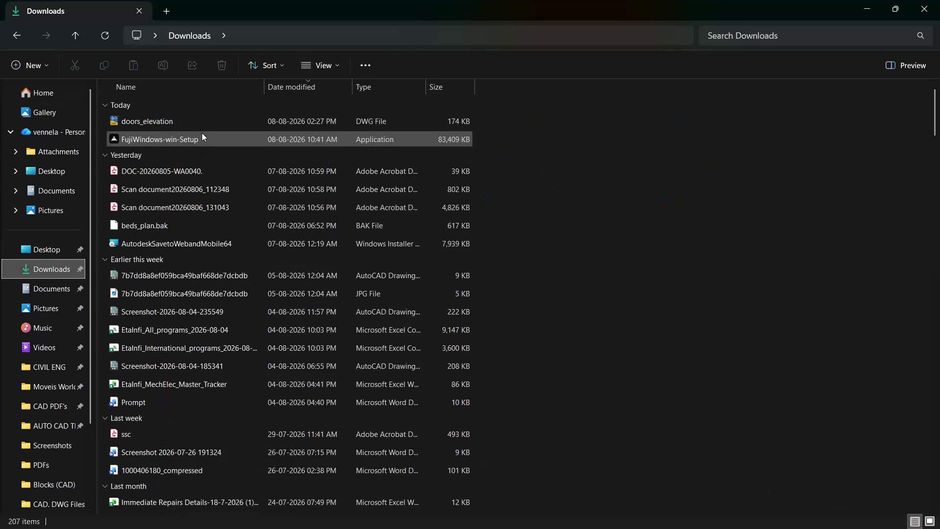
Move doors_elevation from Downloads into Blocks (CAD) and open it in AutoCAD.
click(199, 126)
right_click(200, 125)
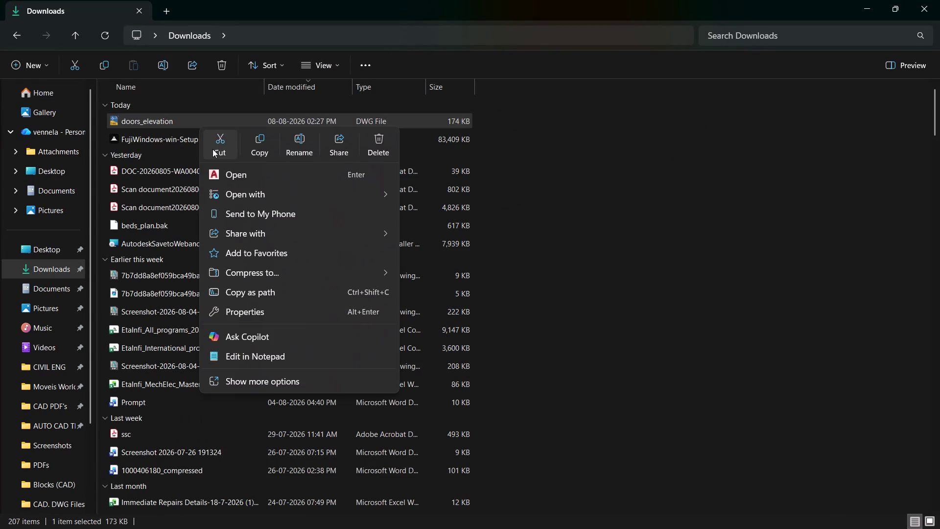
click(214, 148)
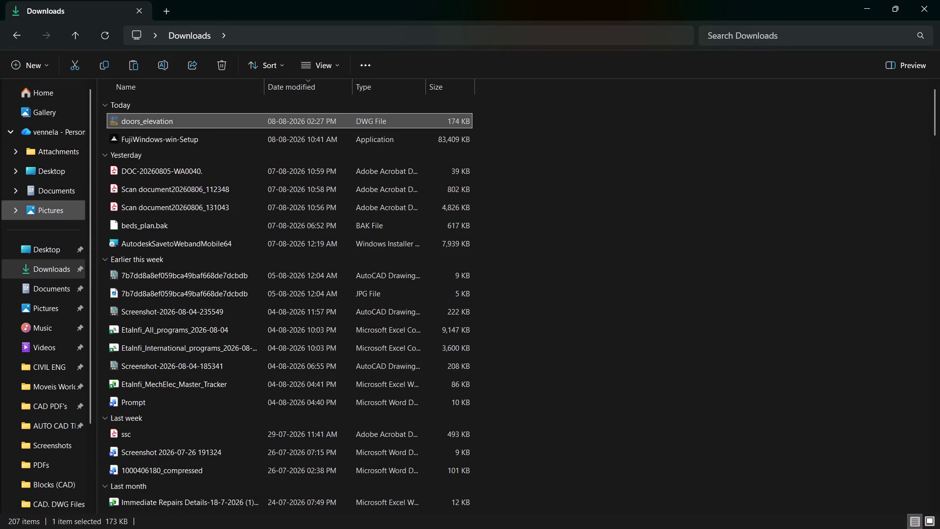
click(50, 487)
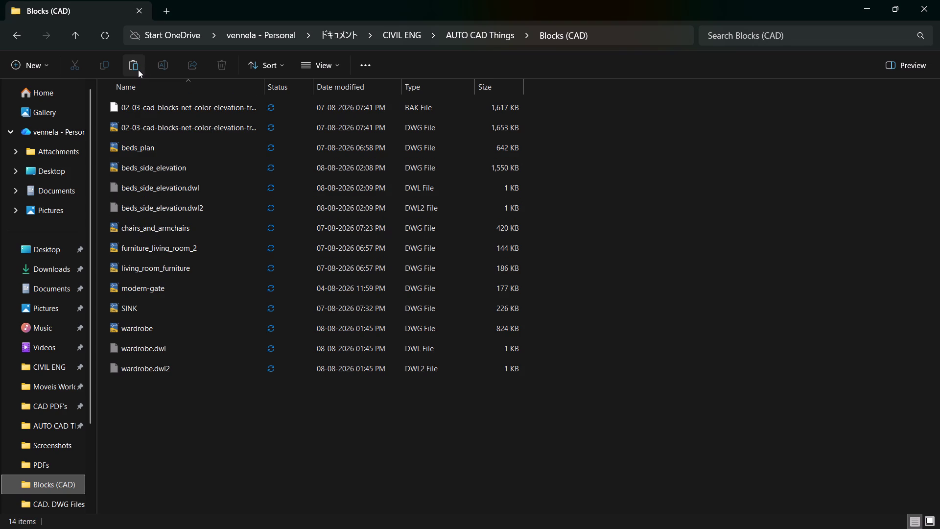
click(138, 69)
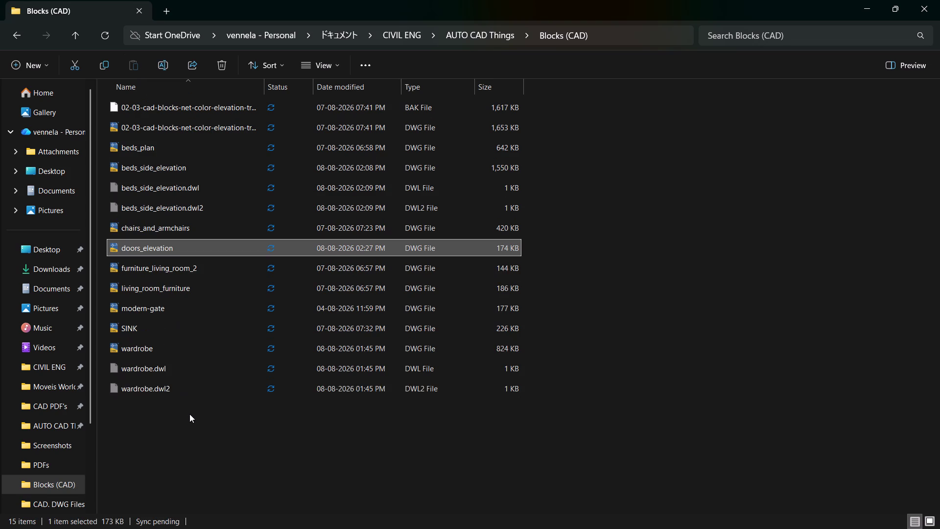
double_click(187, 248)
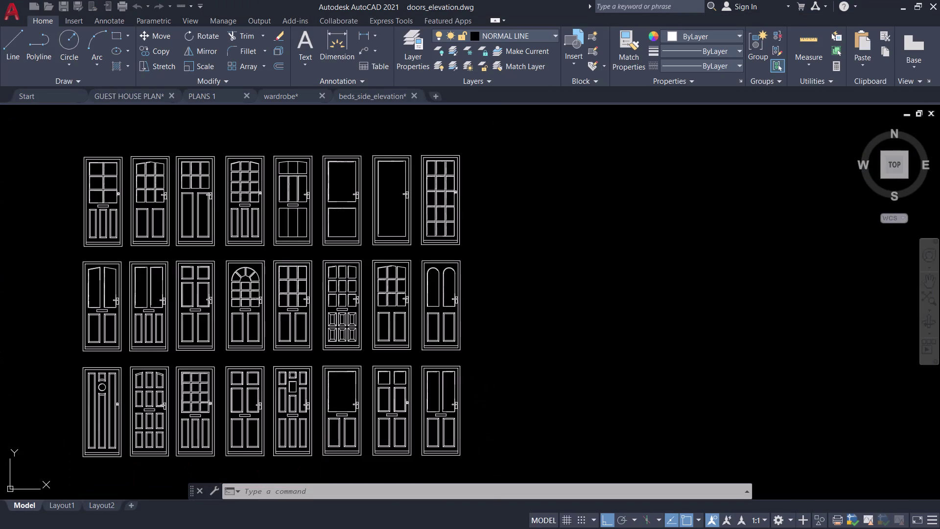
Pan and zoom around the door collection to find the plain single-panel door.
middle_drag(467, 219, 599, 165)
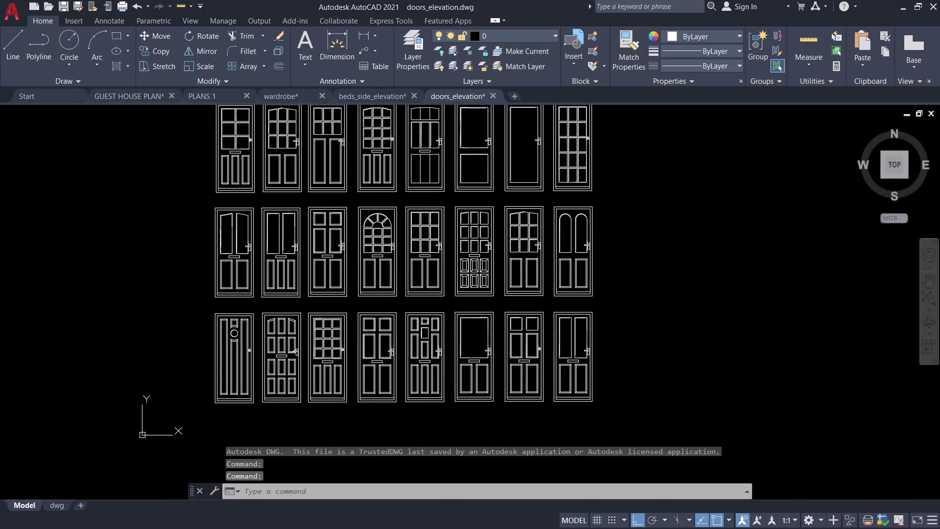
scroll(up, 3)
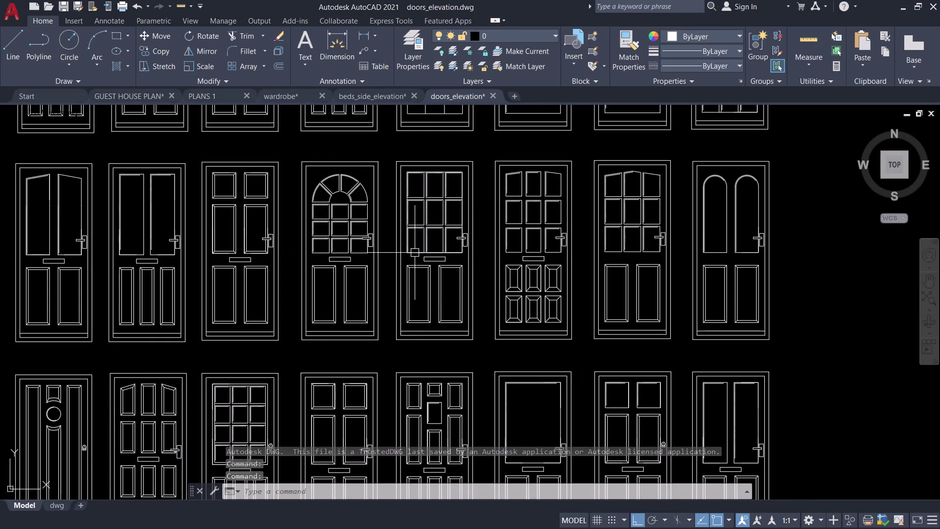
scroll(down, 3)
middle_drag(609, 234, 615, 351)
middle_drag(616, 352, 588, 339)
middle_drag(586, 334, 585, 323)
middle_drag(585, 307, 593, 291)
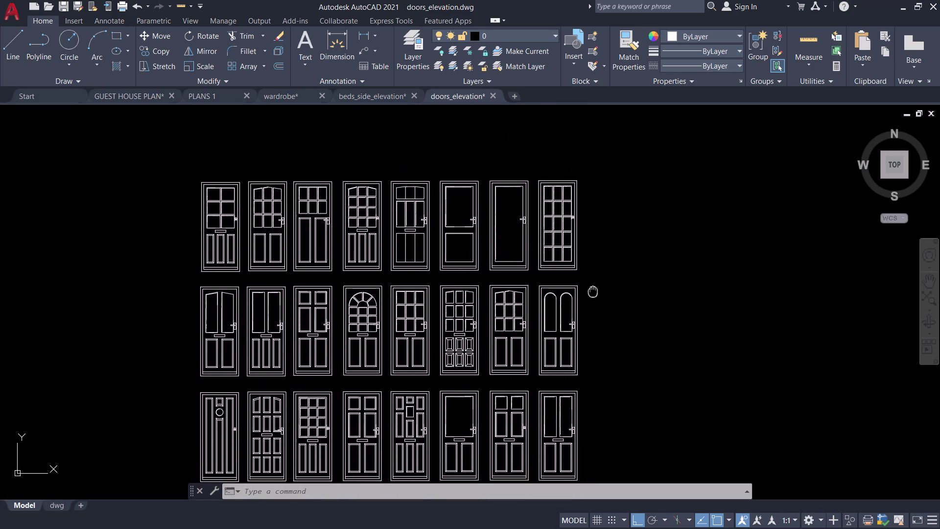
middle_drag(593, 291, 548, 356)
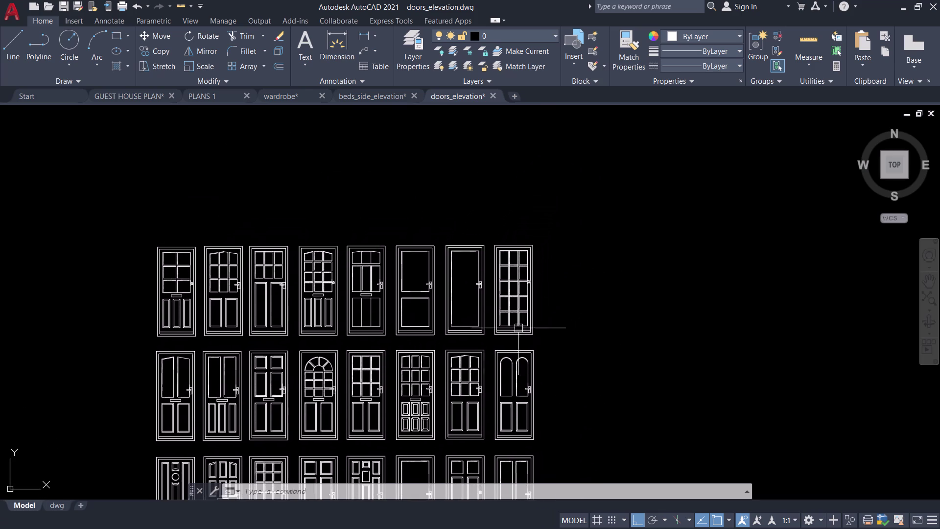
scroll(up, 3)
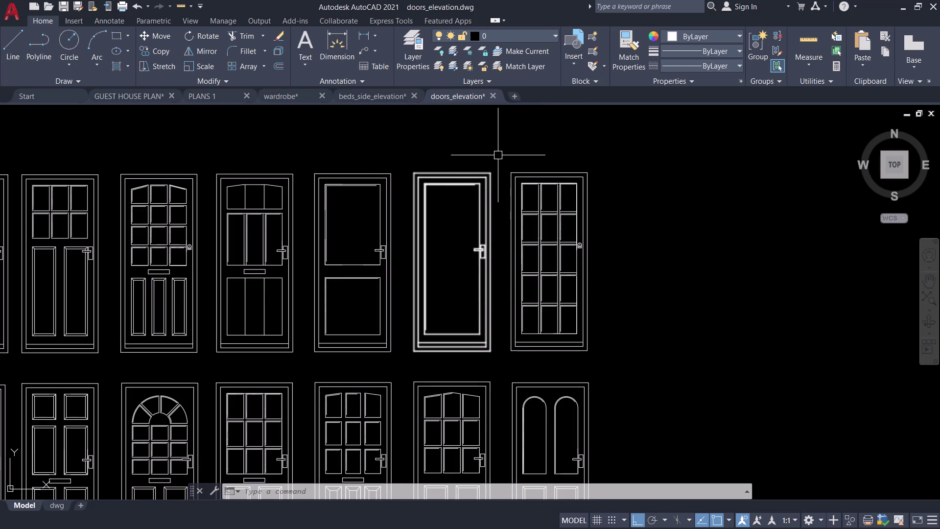
Window-select and copy the plain glazed door, then switch to PLANS 1.
click(497, 153)
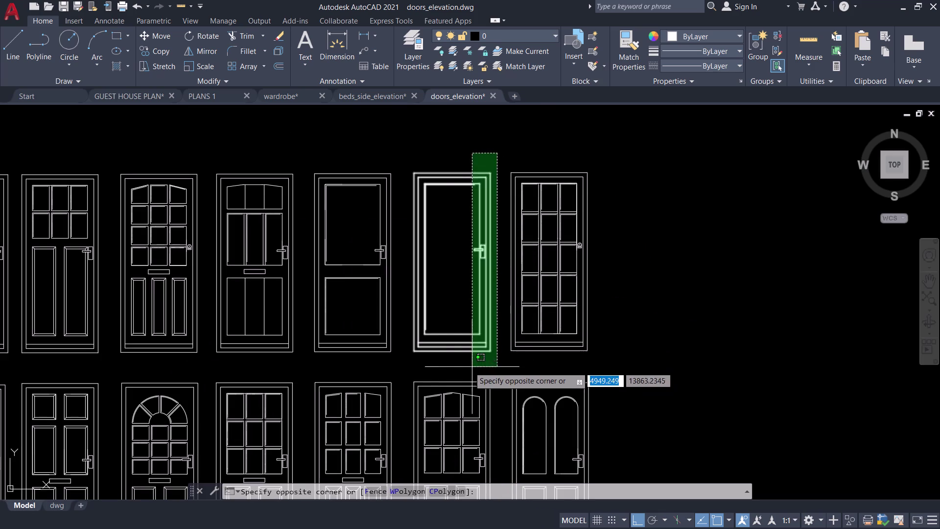
click(412, 356)
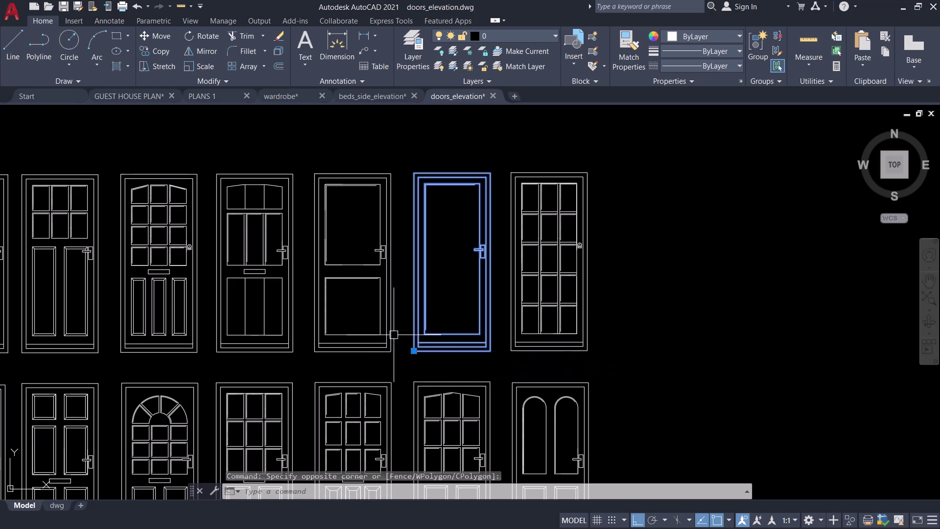
key(ctrl+c)
click(198, 98)
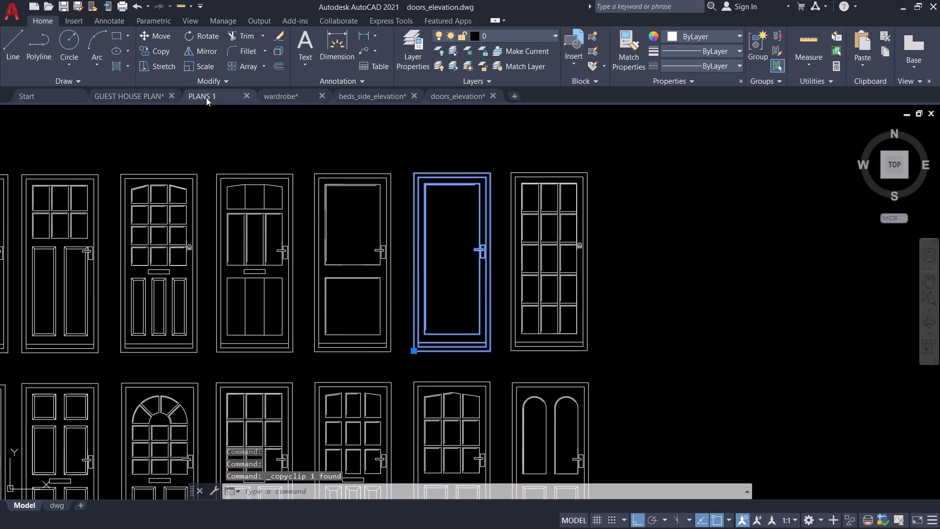
scroll(down, 3)
Paste the copied door right of the elevation and group it.
middle_drag(565, 285, 311, 285)
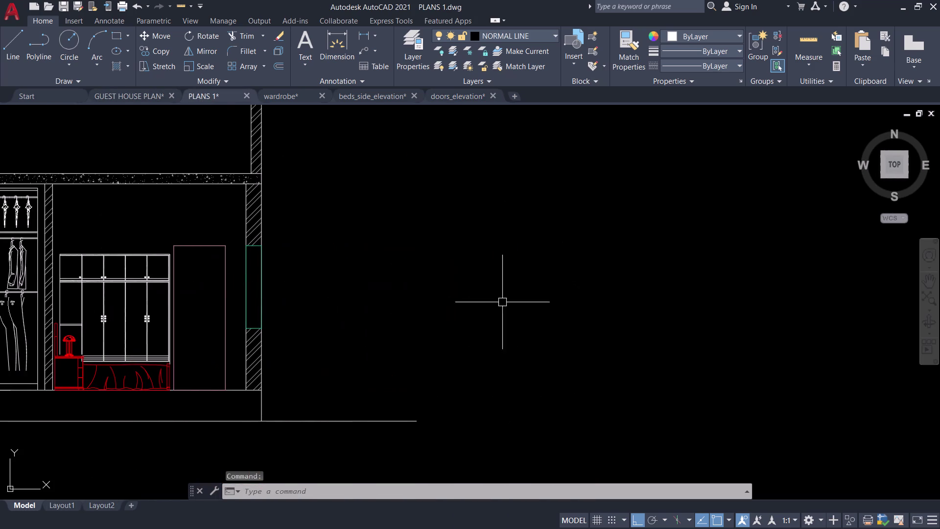
key(ctrl+v)
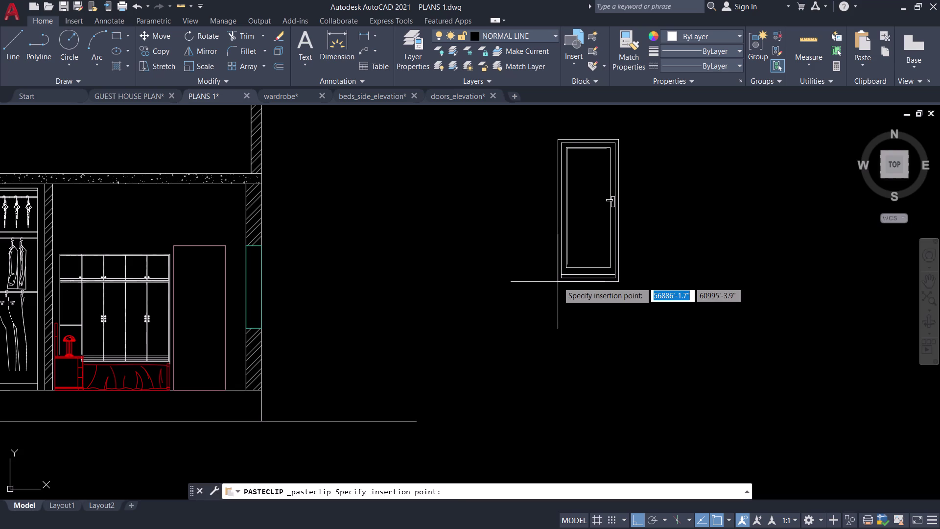
click(538, 313)
click(620, 353)
click(480, 134)
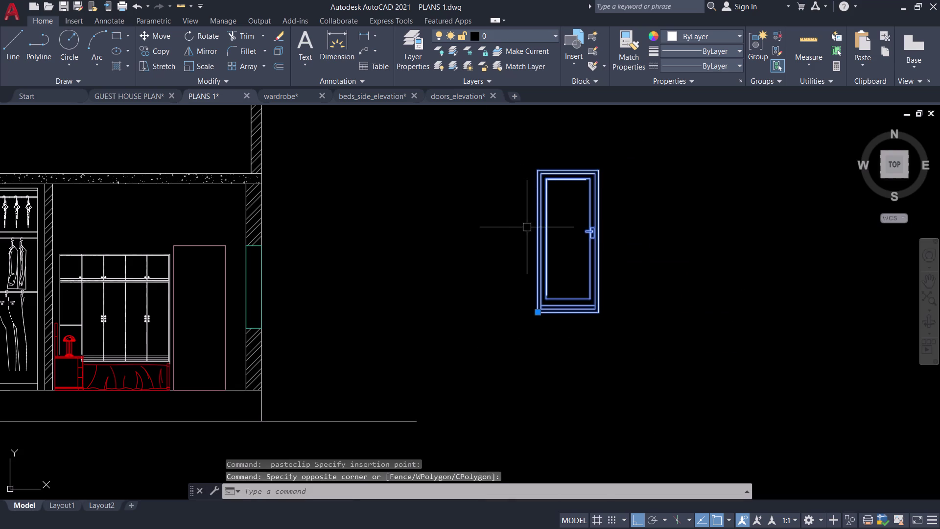
key(g)
key(space)
Scale the door from its bottom-right corner, using its width as the reference length.
click(597, 316)
text(SC)
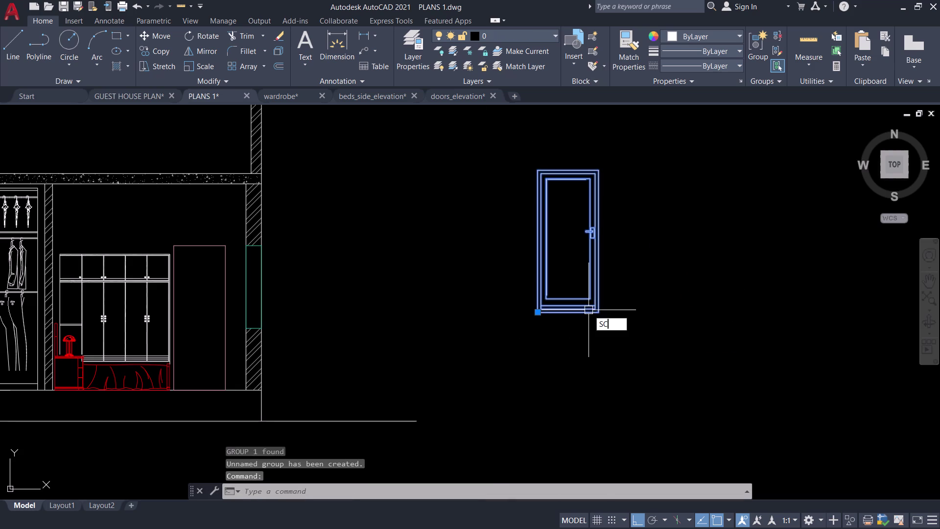
key(space)
scroll(up, 3)
click(610, 313)
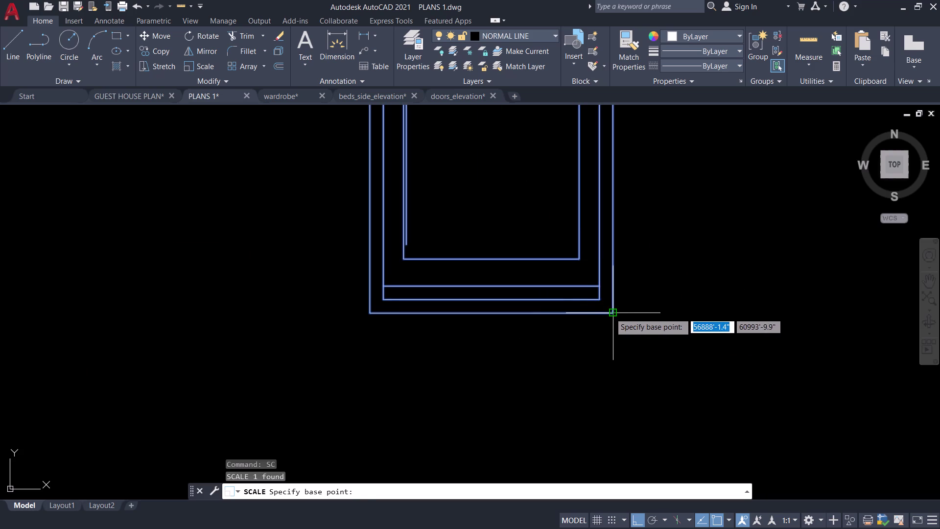
key(r)
key(space)
click(612, 311)
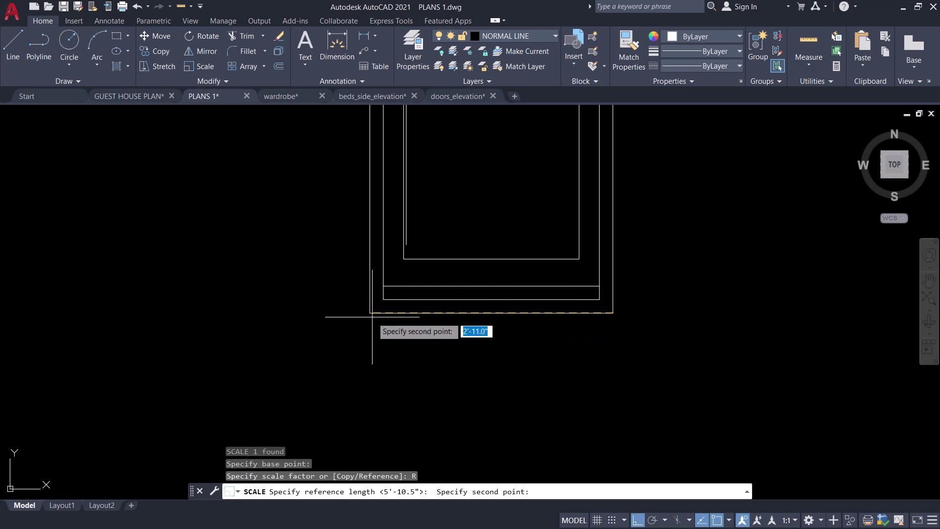
click(371, 316)
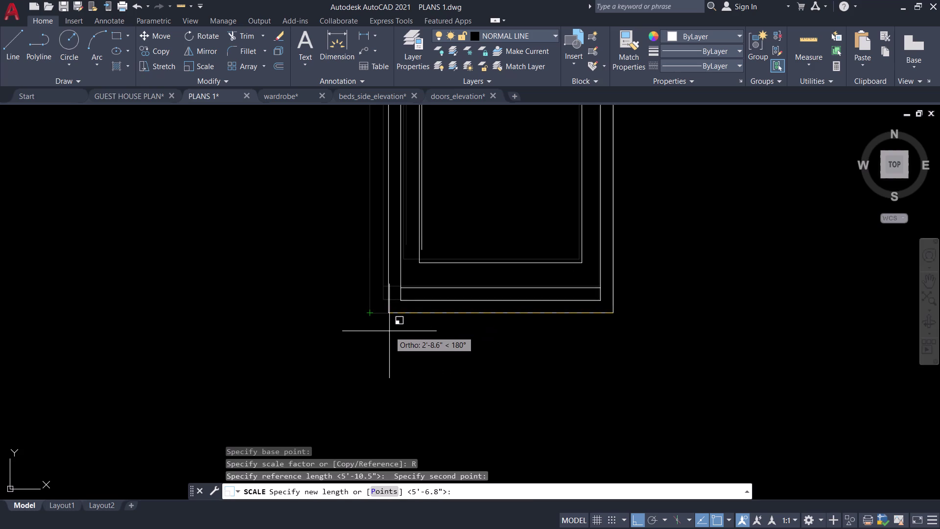
Set the new length by picking both sides of the doorway beside the wardrobe.
text(P)
key(space)
scroll(down, 3)
scroll(down, 3)
middle_drag(336, 327, 431, 320)
scroll(up, 3)
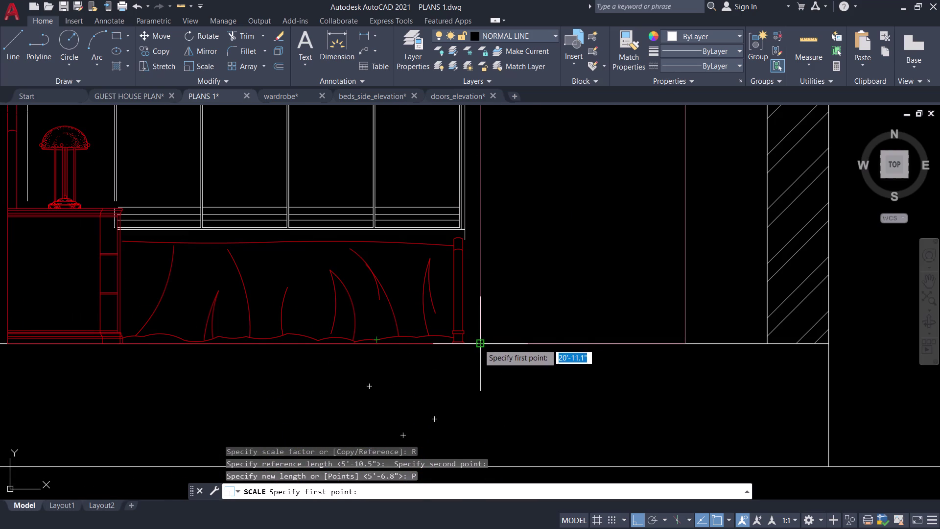
click(478, 344)
click(686, 344)
scroll(down, 3)
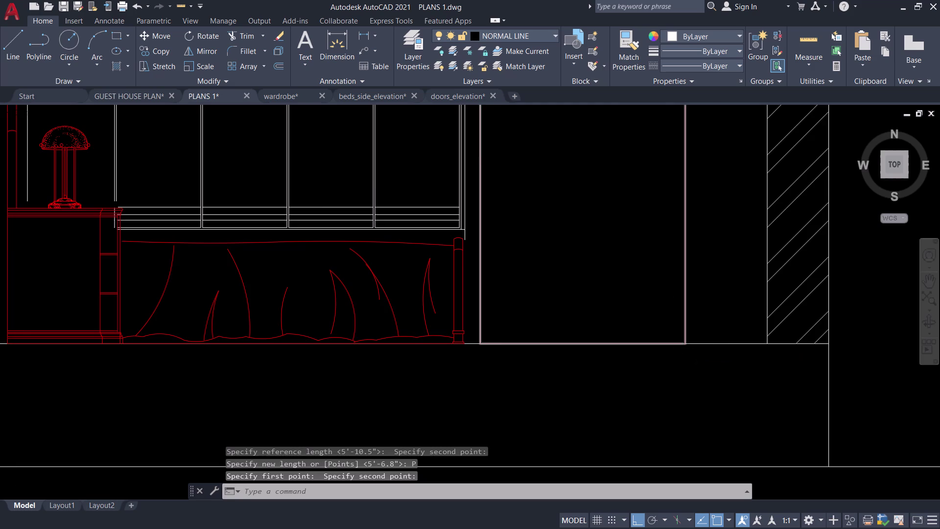
scroll(down, 3)
middle_drag(758, 311, 609, 330)
drag(764, 330, 731, 335)
drag(640, 250, 645, 244)
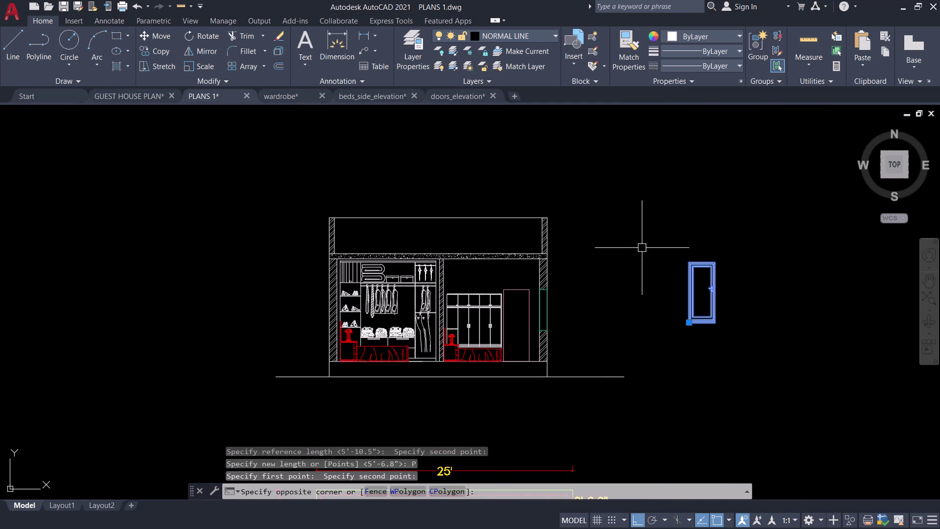
Move the door by its bottom-right corner into the doorway opening.
drag(644, 243, 646, 242)
key(m)
key(space)
scroll(up, 3)
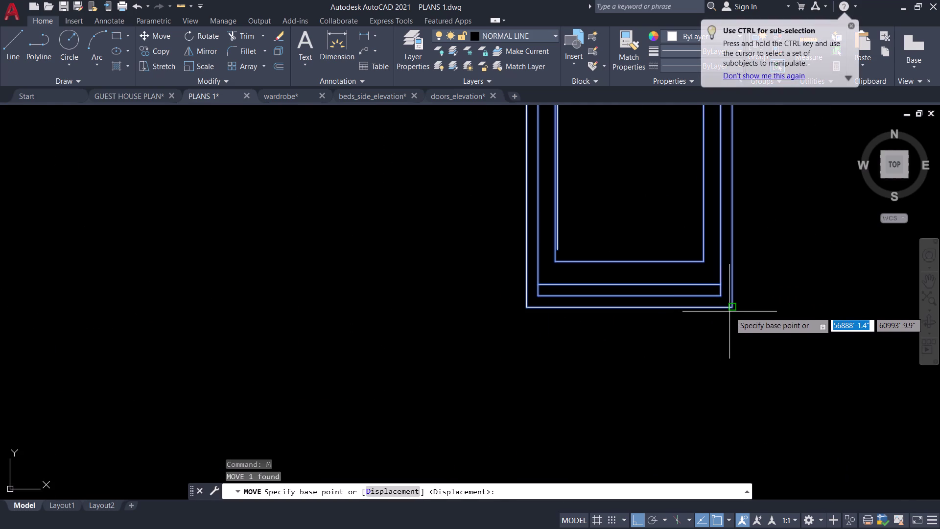
click(730, 308)
scroll(down, 3)
scroll(up, 3)
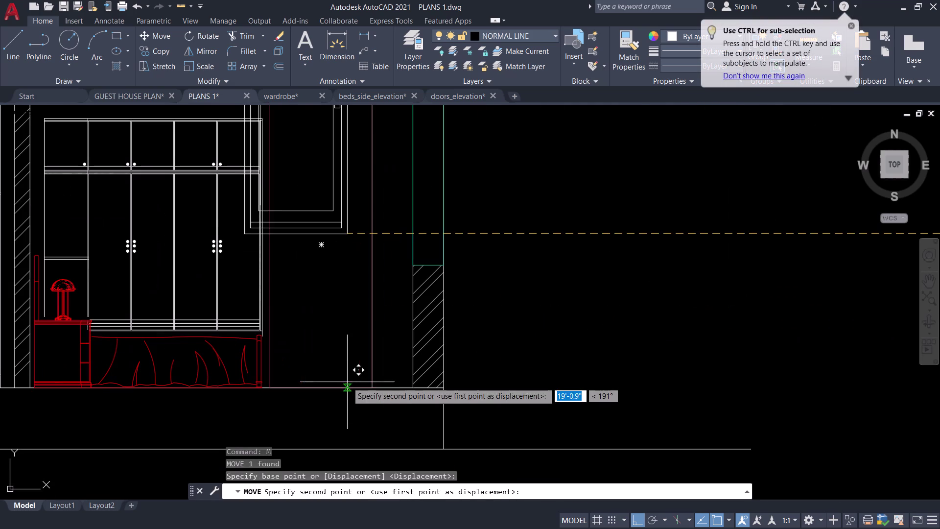
click(370, 387)
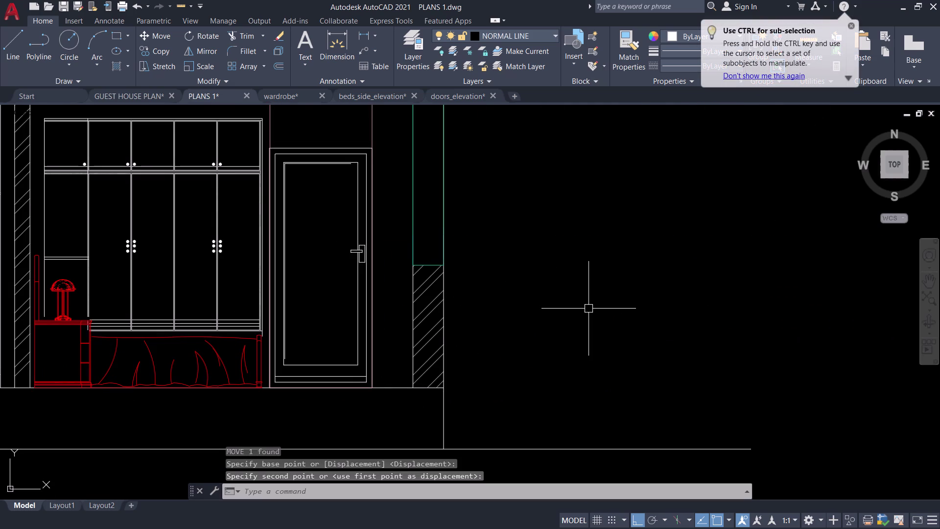
Clear the selection and recentre the view on the wardrobe and placed door.
key(Escape)
middle_drag(585, 292, 612, 368)
key(Escape)
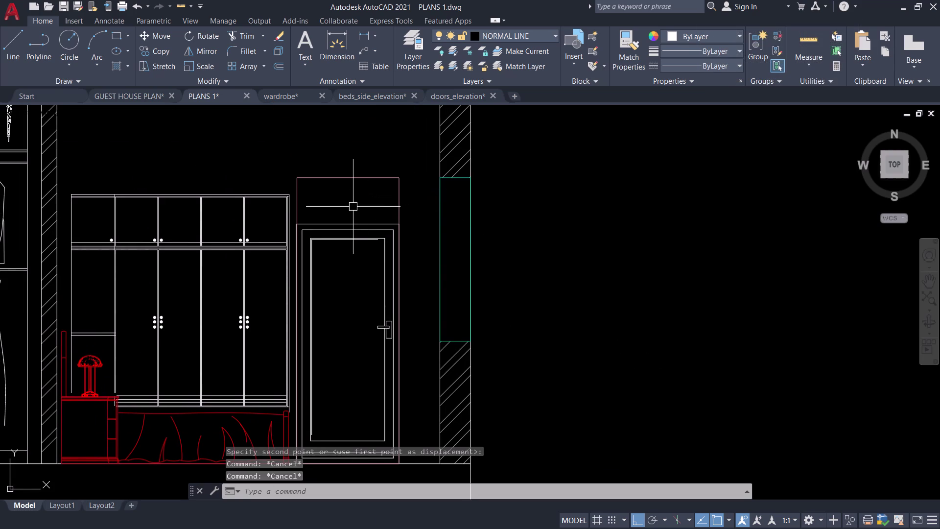
middle_drag(353, 206, 468, 204)
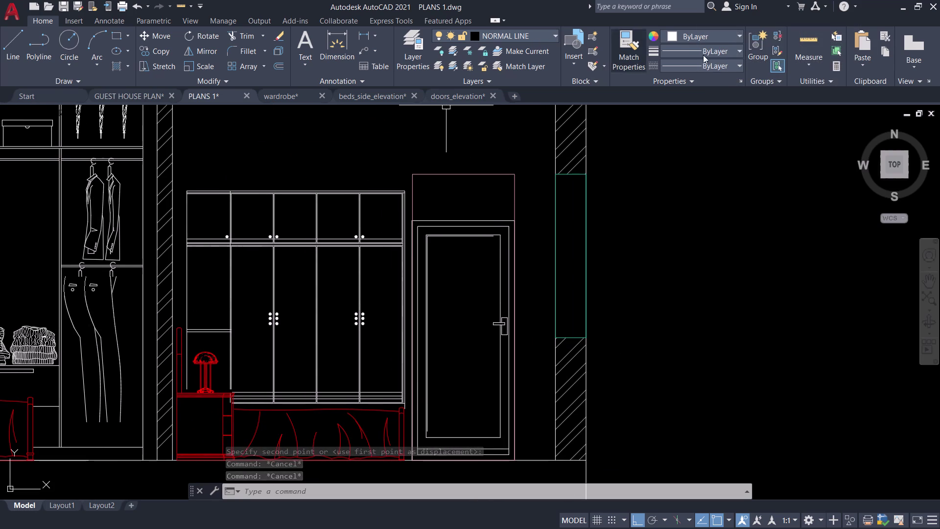
click(796, 36)
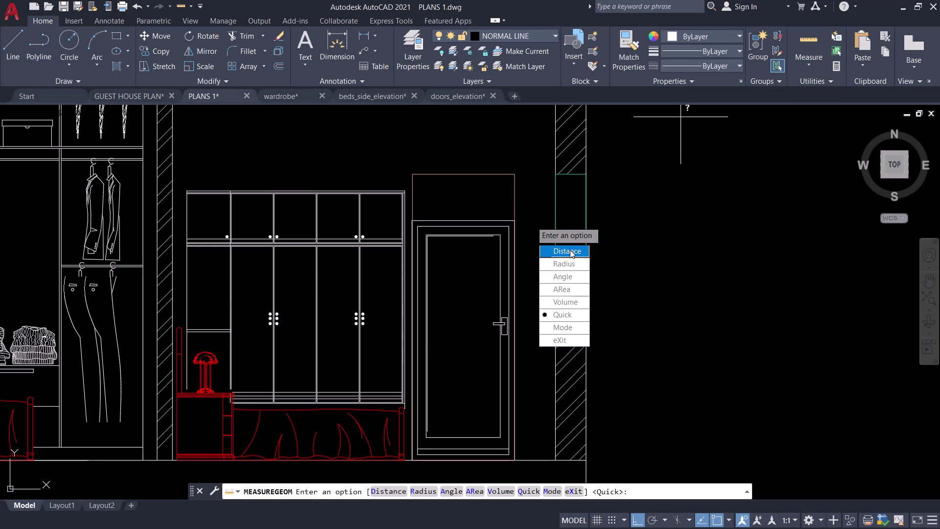
Measure the 7.8-inch distance between two points near the door.
drag(574, 313, 532, 219)
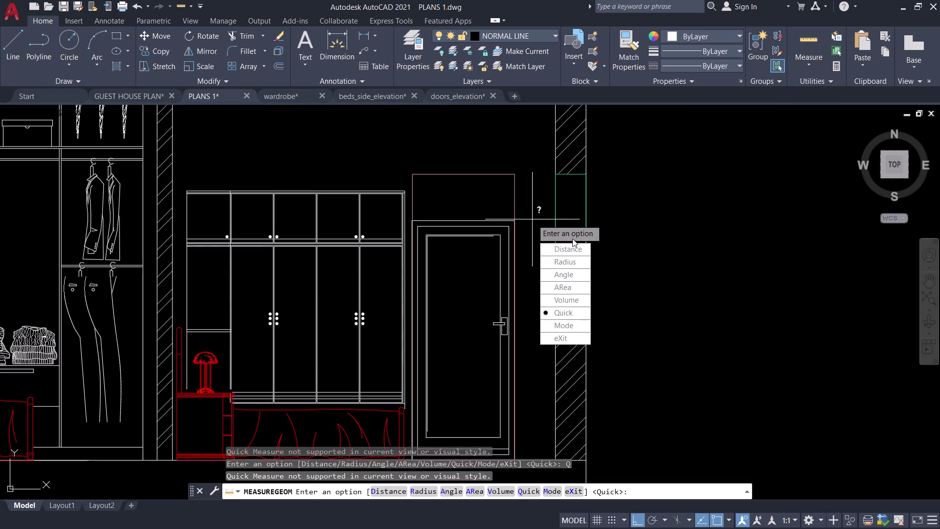
key(Escape)
click(805, 38)
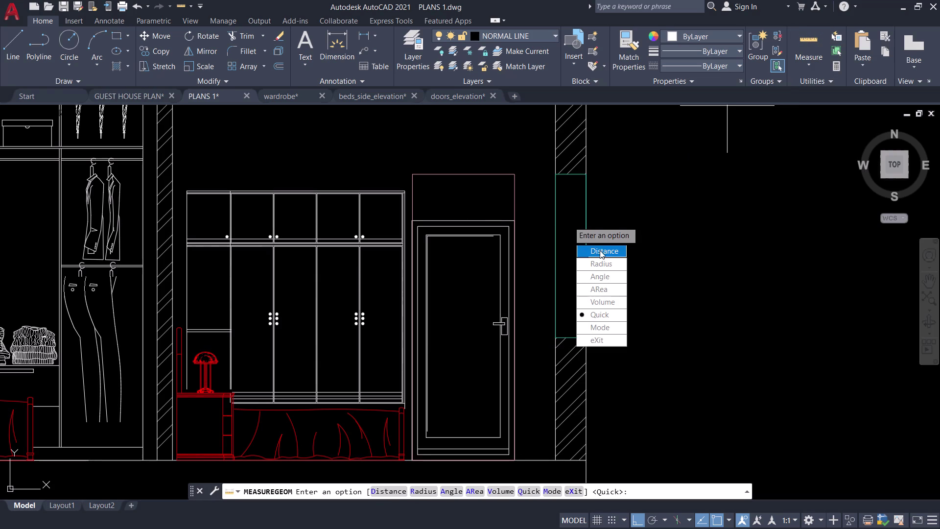
drag(596, 312, 588, 209)
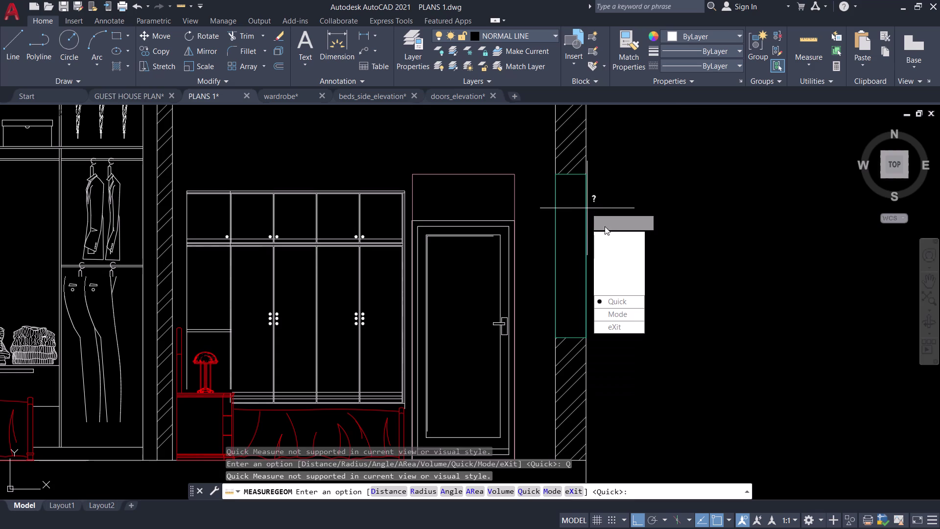
drag(619, 299, 589, 205)
click(589, 204)
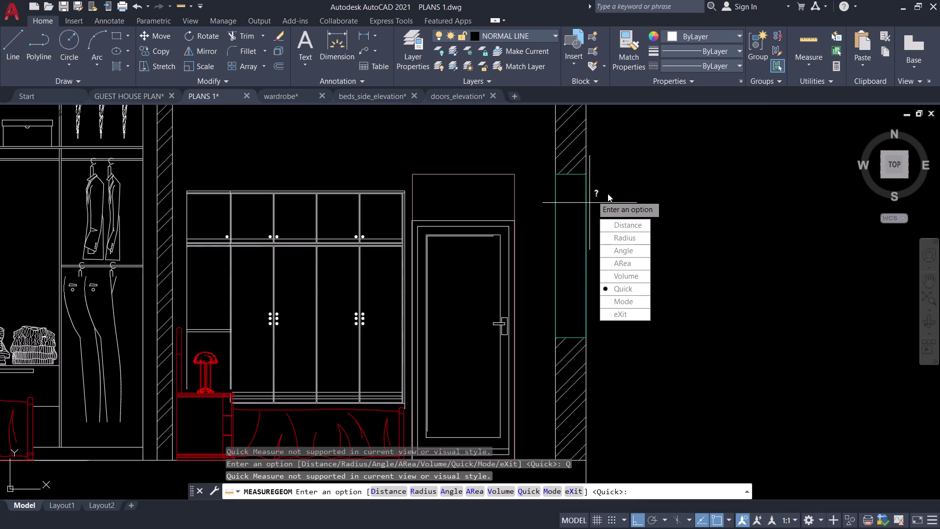
drag(618, 223, 589, 205)
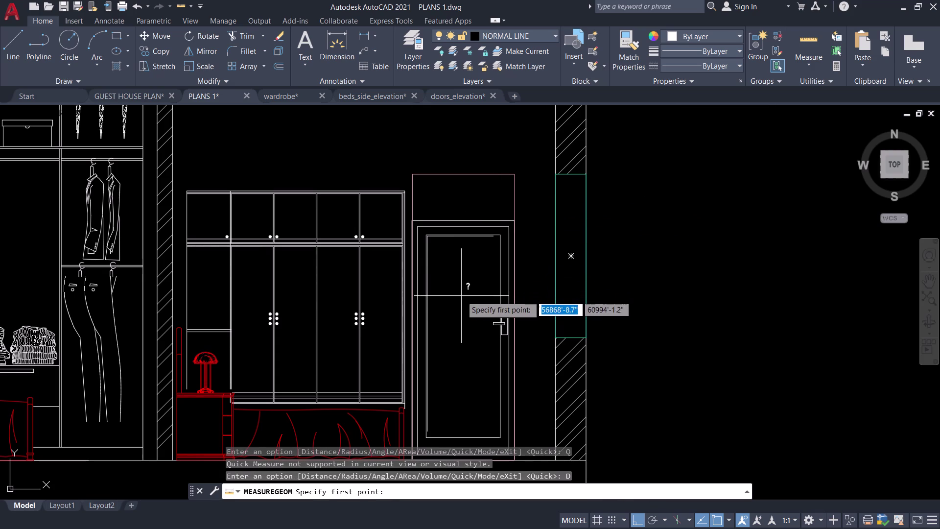
click(462, 296)
click(462, 270)
key(Escape)
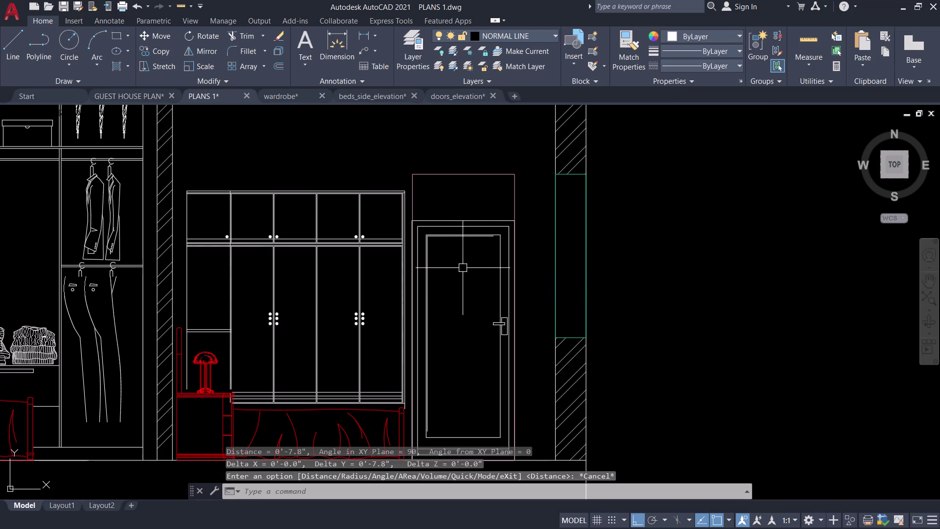
Try the quick measure mode on the elevation, then cancel it.
click(815, 36)
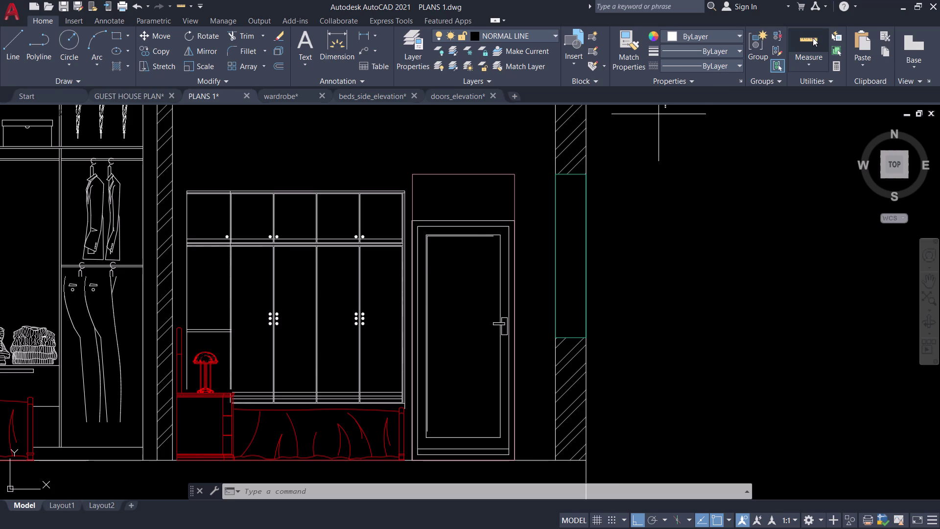
double_click(812, 37)
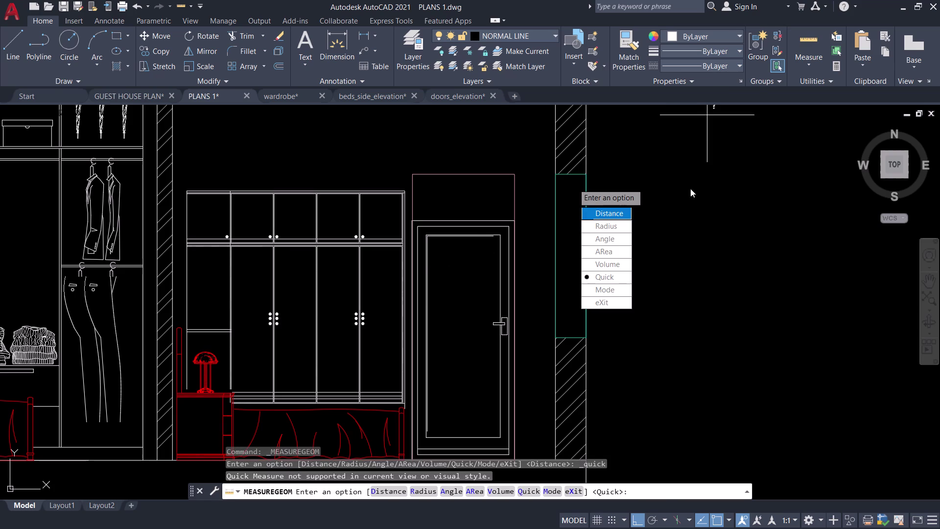
scroll(down, 3)
middle_drag(777, 211, 743, 281)
scroll(up, 3)
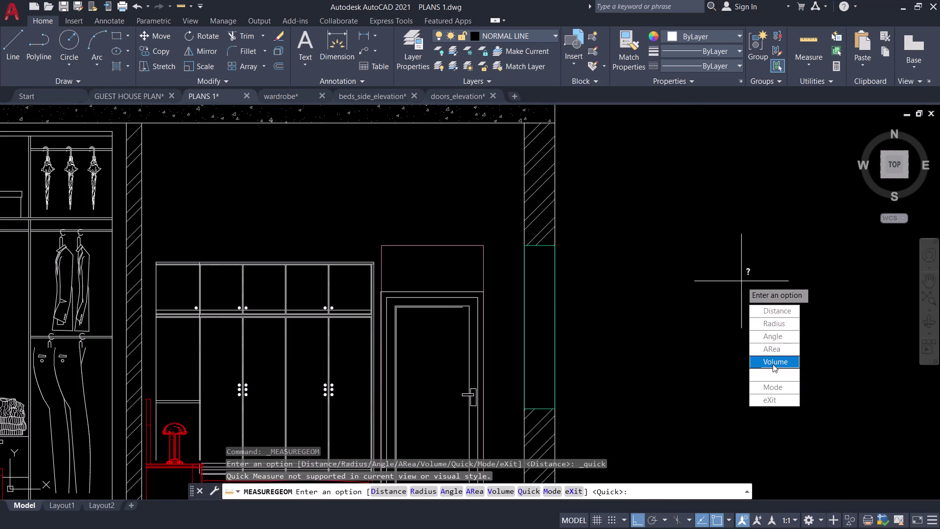
key(q)
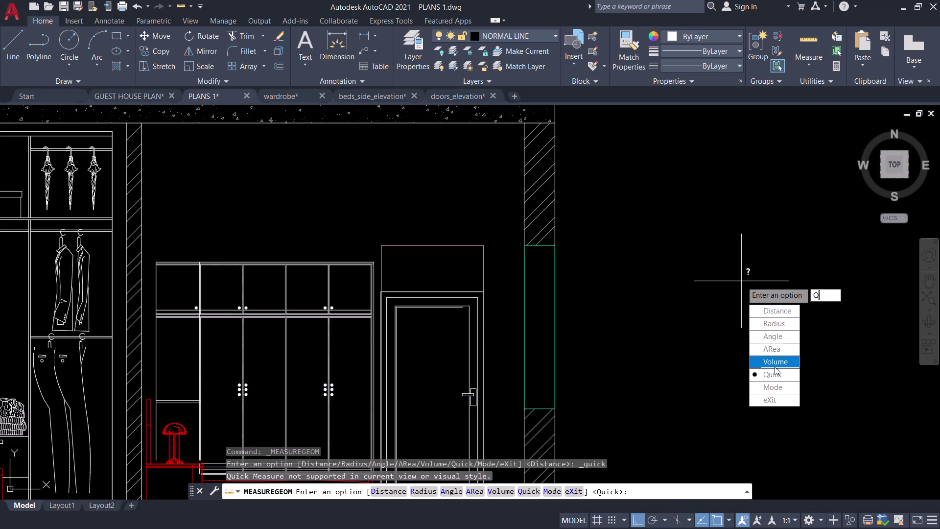
drag(775, 372, 777, 210)
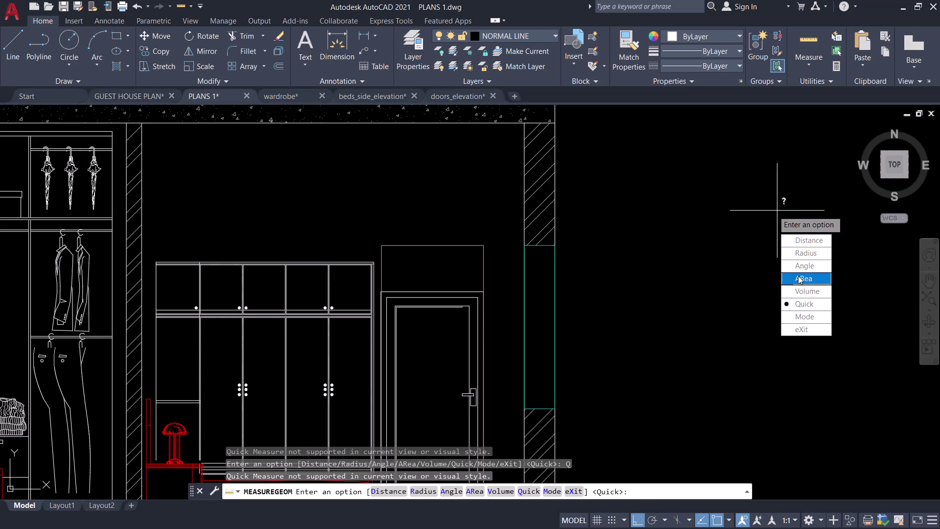
drag(800, 299, 774, 210)
click(774, 210)
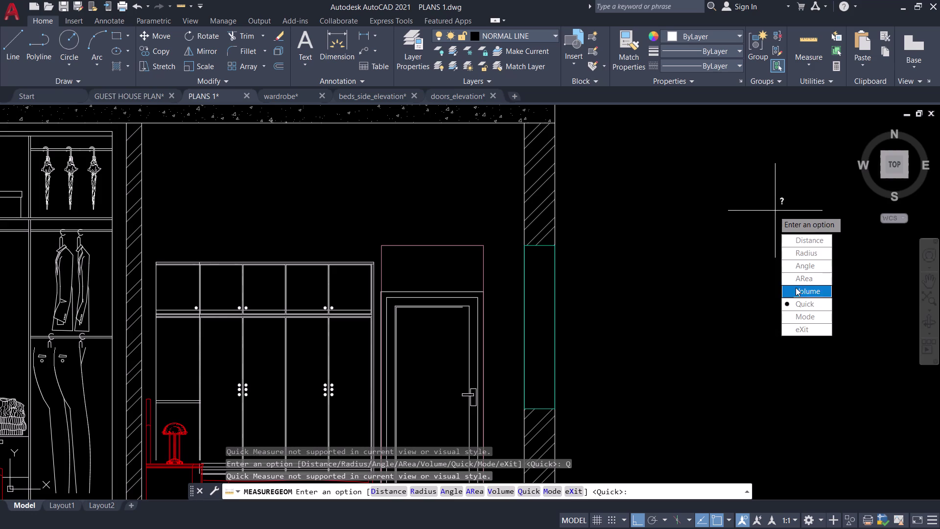
click(800, 337)
key(Escape)
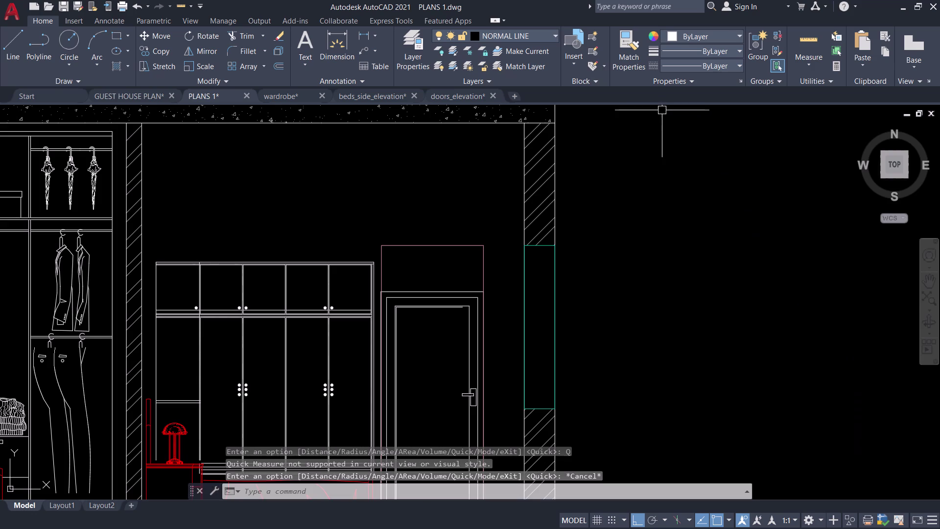
Explode the door frame block (X) into individual lines and select its top and left lines.
middle_drag(446, 188, 390, 108)
middle_drag(384, 212, 396, 189)
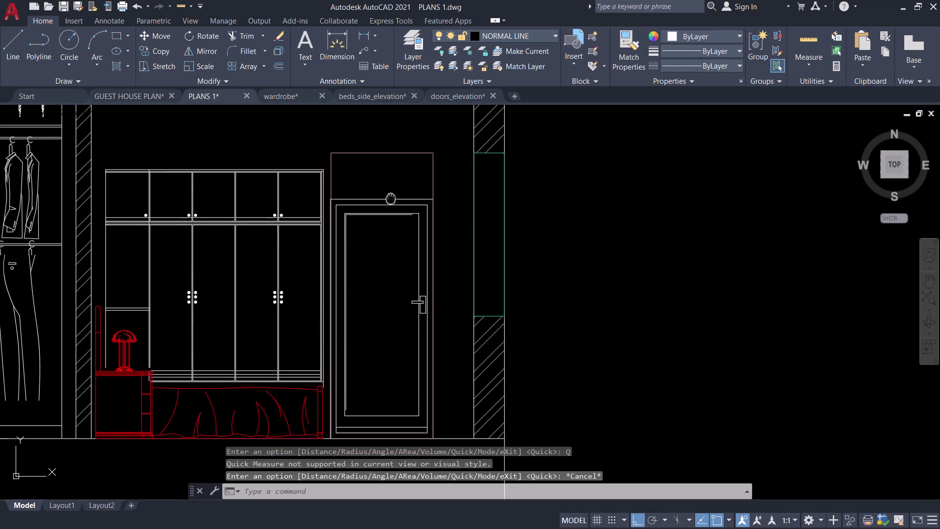
middle_drag(397, 189, 433, 132)
middle_drag(429, 128, 431, 191)
scroll(up, 3)
click(443, 243)
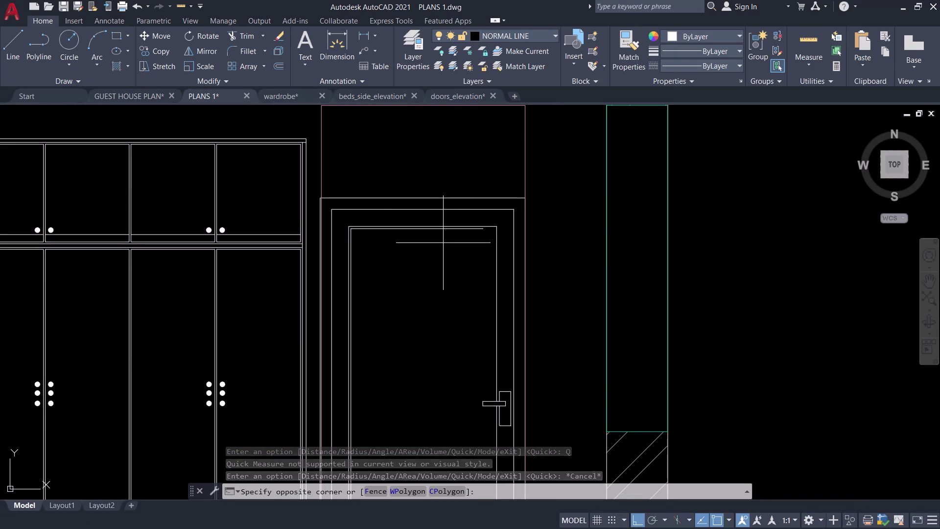
click(416, 177)
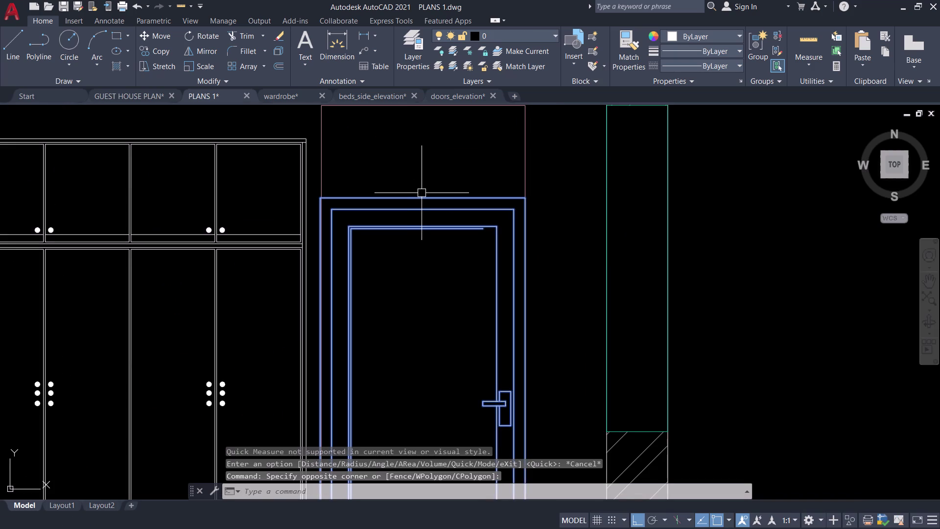
text(X)
key(space)
click(426, 254)
click(390, 176)
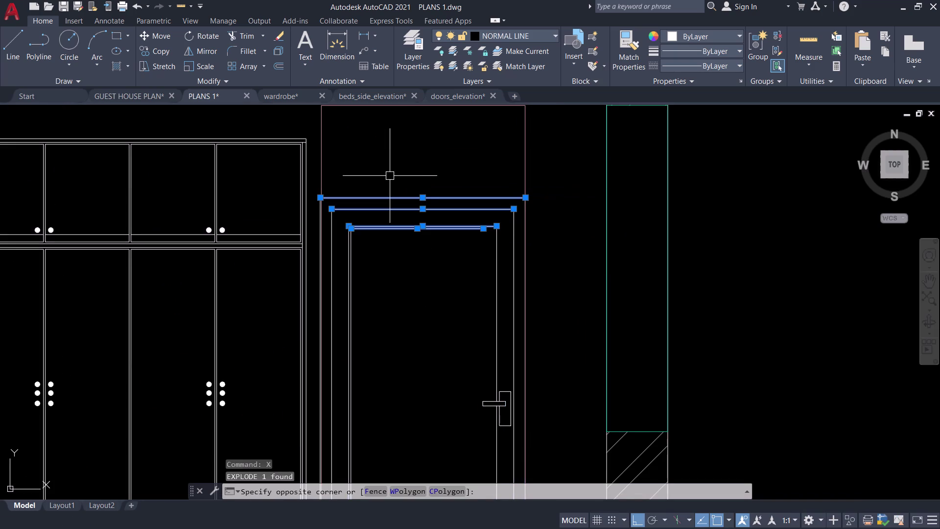
click(319, 251)
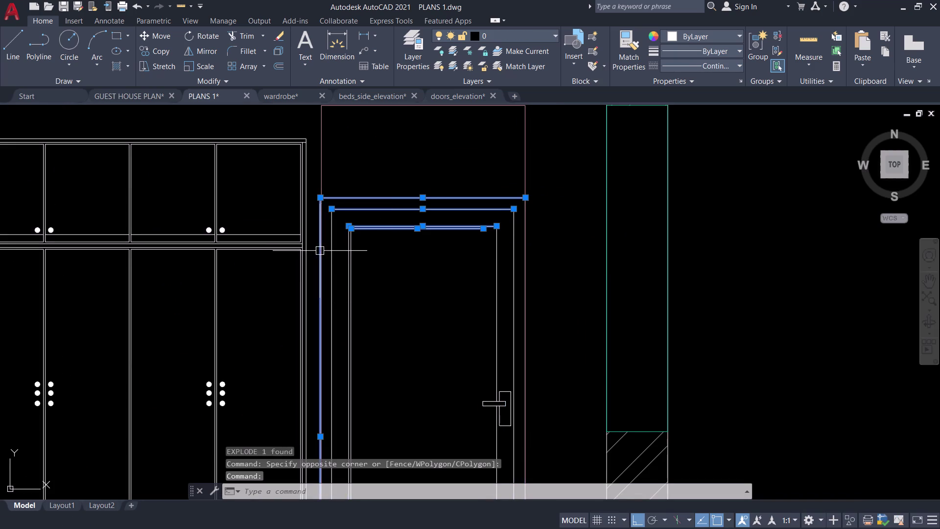
Stretch the top of the door and frame upward about 1'-1.6" at 90°.
key(Escape)
text(S)
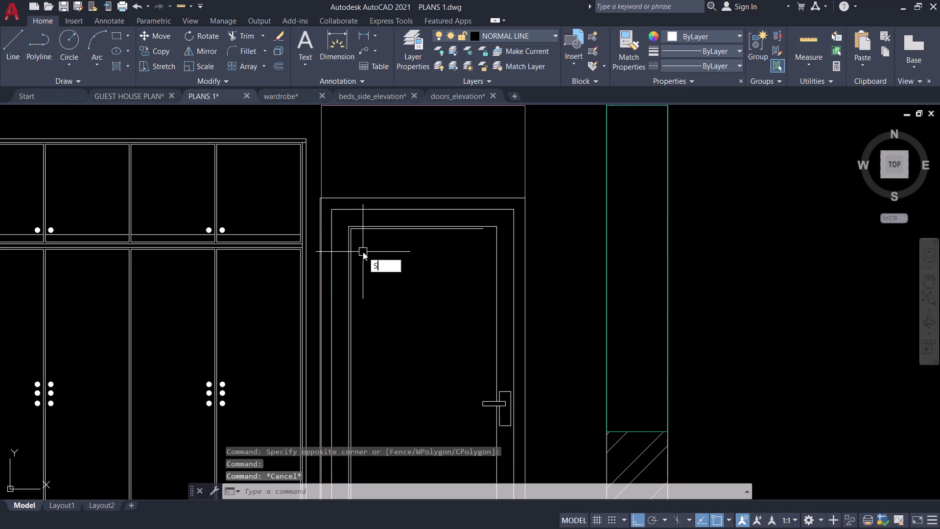
text(T)
key(r)
key(space)
scroll(up, 3)
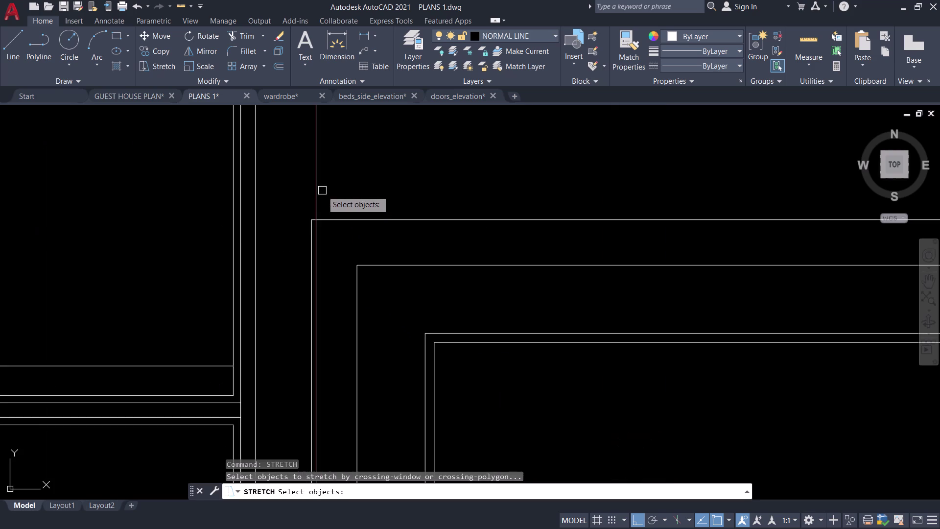
scroll(down, 3)
scroll(up, 3)
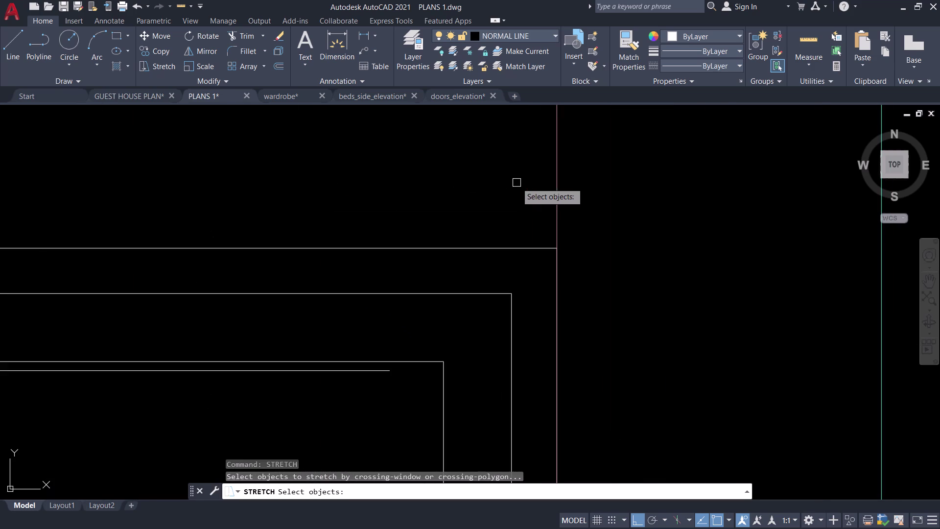
click(609, 159)
scroll(down, 3)
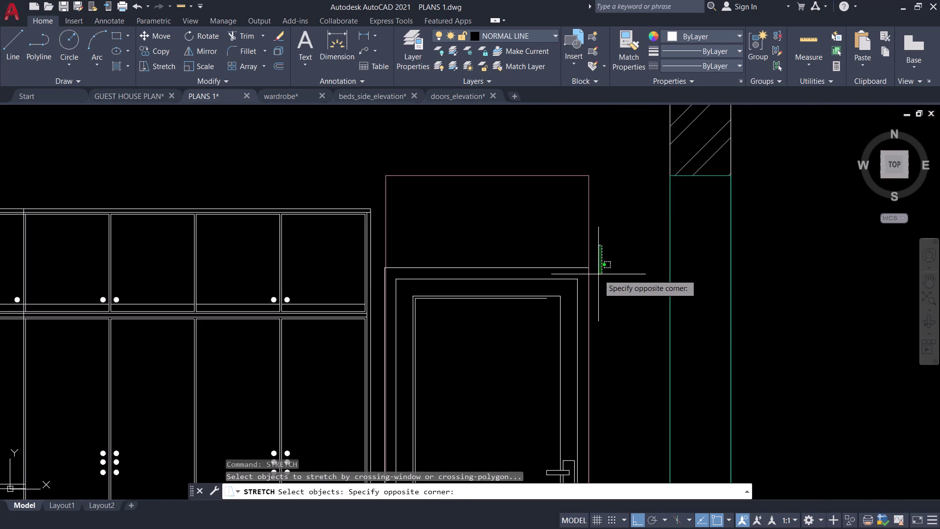
scroll(up, 3)
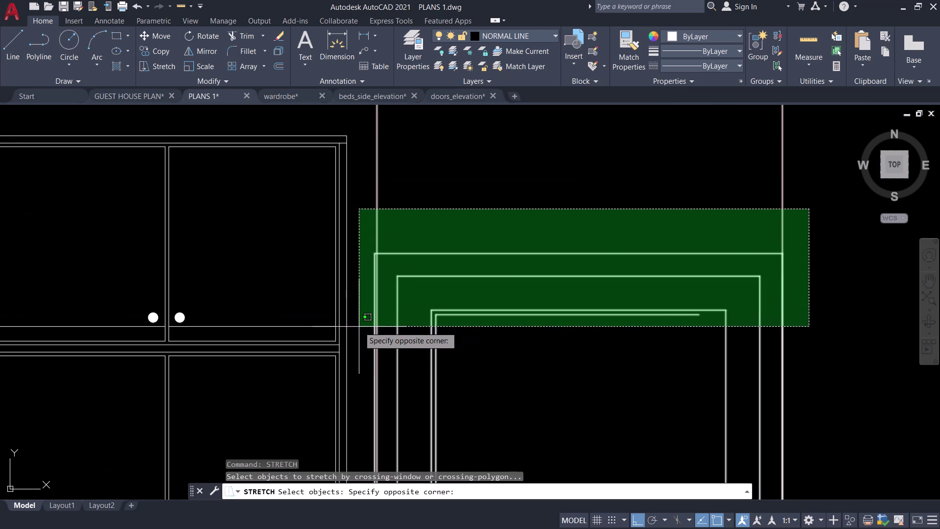
scroll(up, 3)
click(360, 327)
scroll(down, 3)
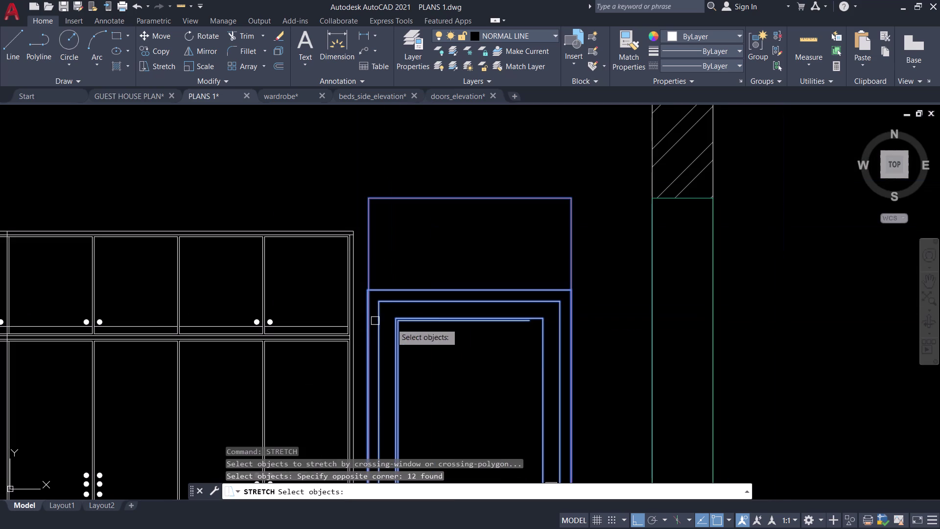
key(space)
scroll(up, 3)
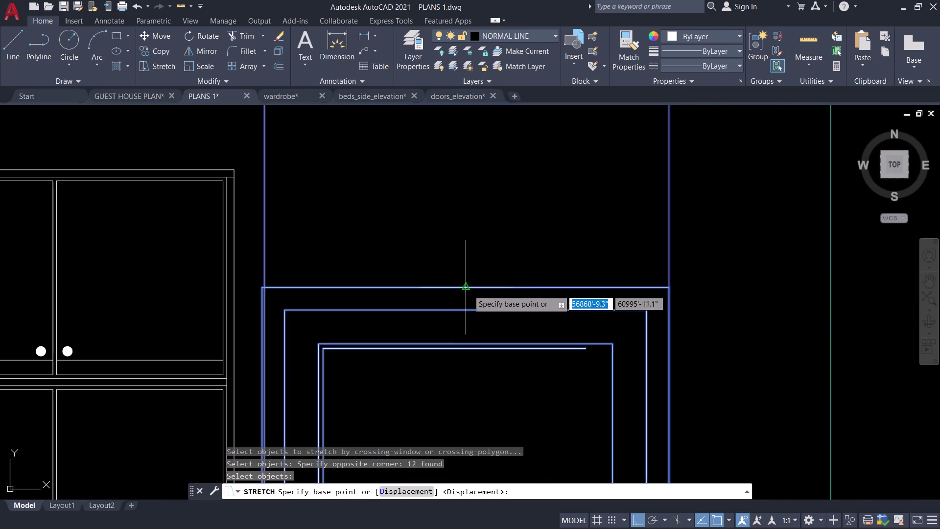
click(463, 289)
scroll(down, 3)
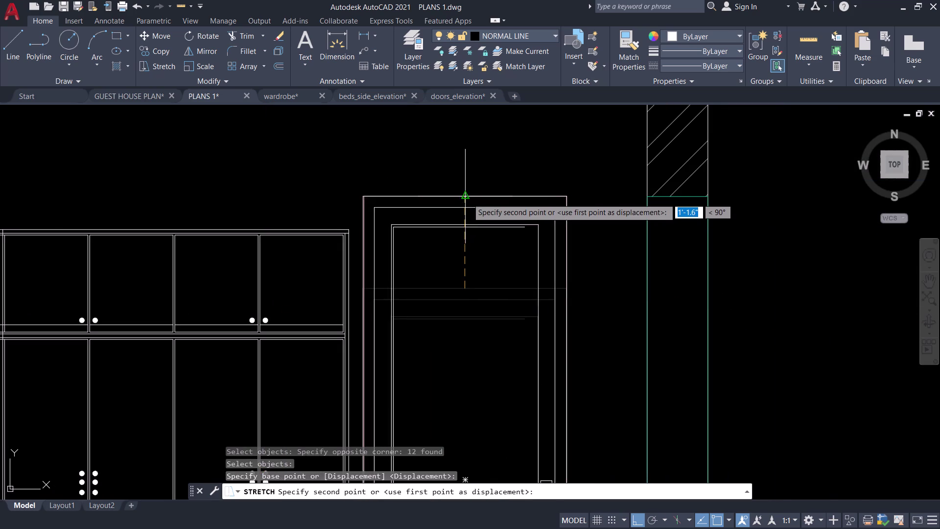
click(467, 197)
Pan down and select the floor line beside the door.
scroll(down, 3)
middle_drag(455, 315, 535, 135)
middle_drag(530, 306, 575, 235)
scroll(up, 3)
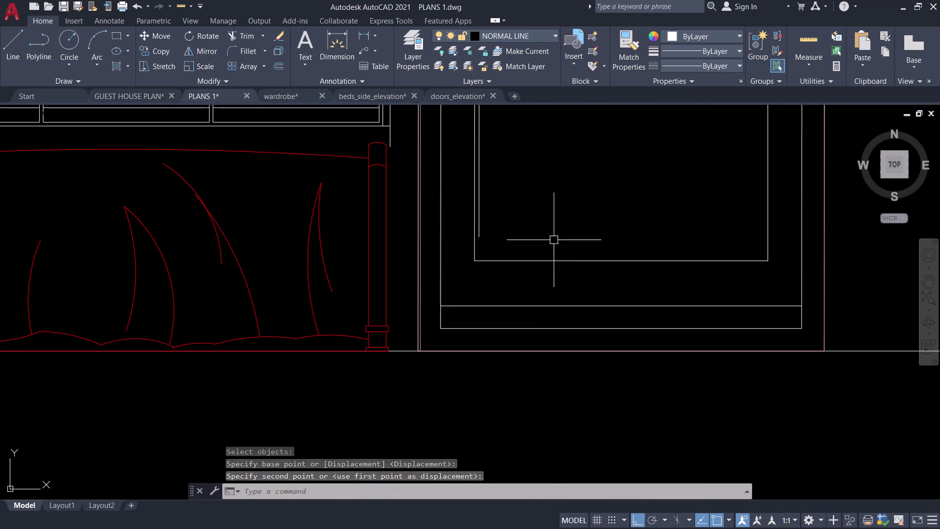
scroll(up, 3)
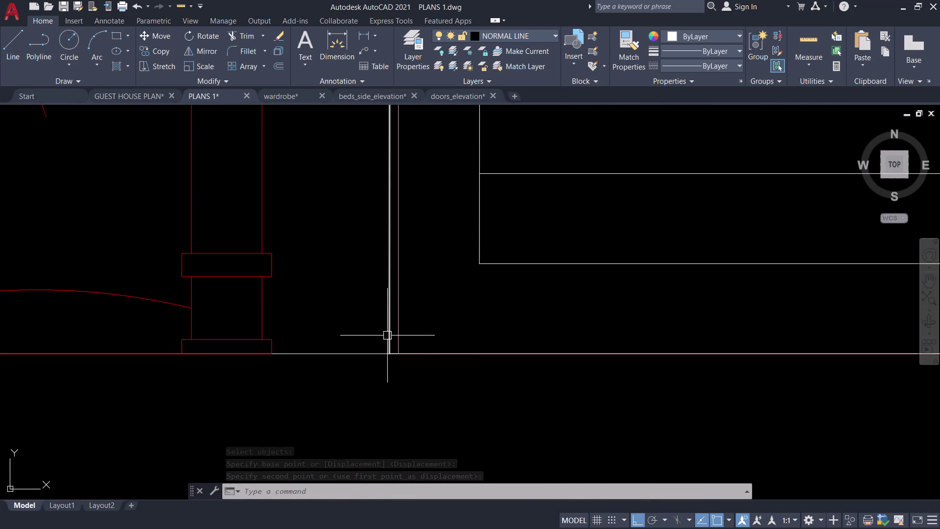
click(423, 353)
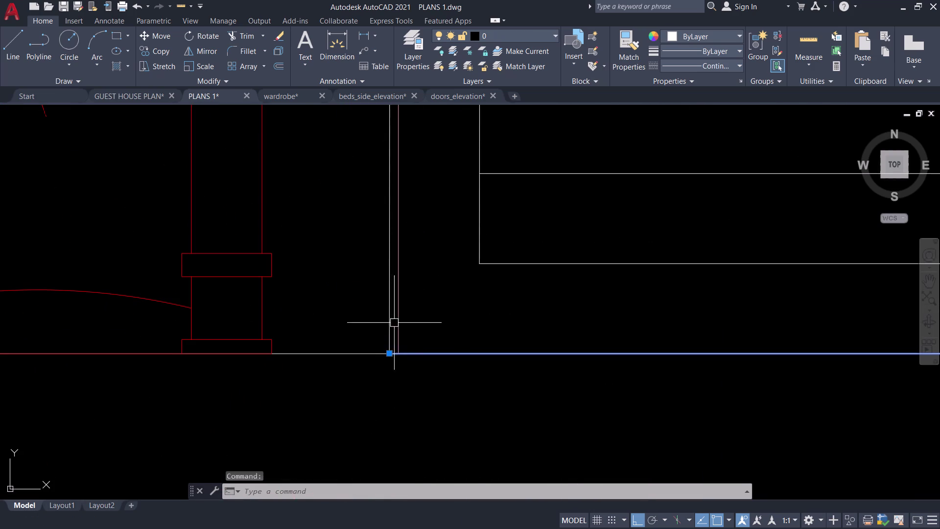
Move the two selected door frame edge lines into their new position with MOVE.
click(390, 316)
scroll(down, 3)
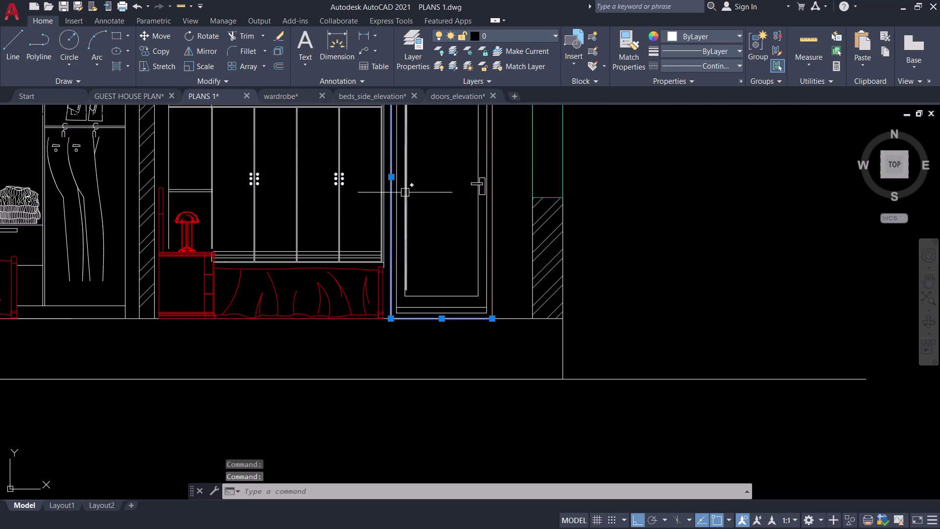
middle_drag(430, 183, 459, 337)
scroll(up, 3)
middle_drag(412, 229, 436, 174)
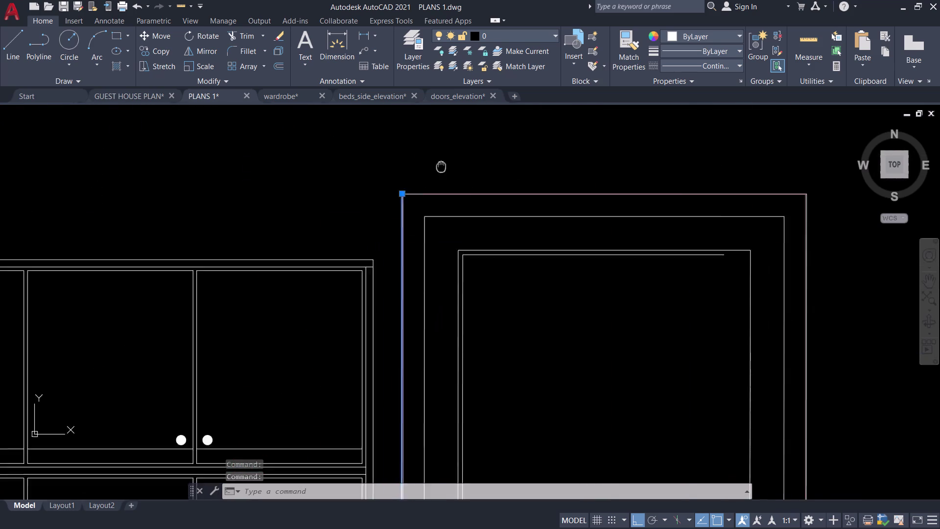
middle_drag(436, 174, 449, 154)
middle_click(453, 149)
scroll(up, 3)
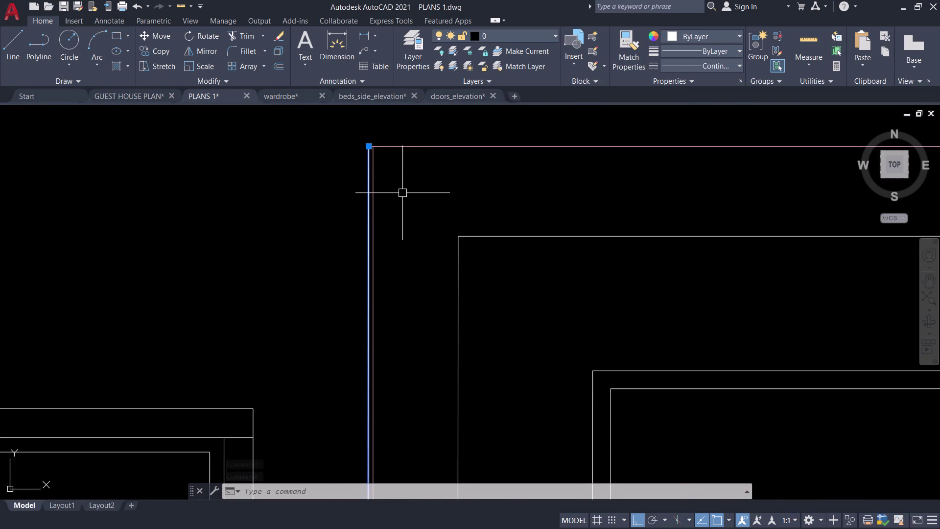
text(M)
key(space)
scroll(up, 3)
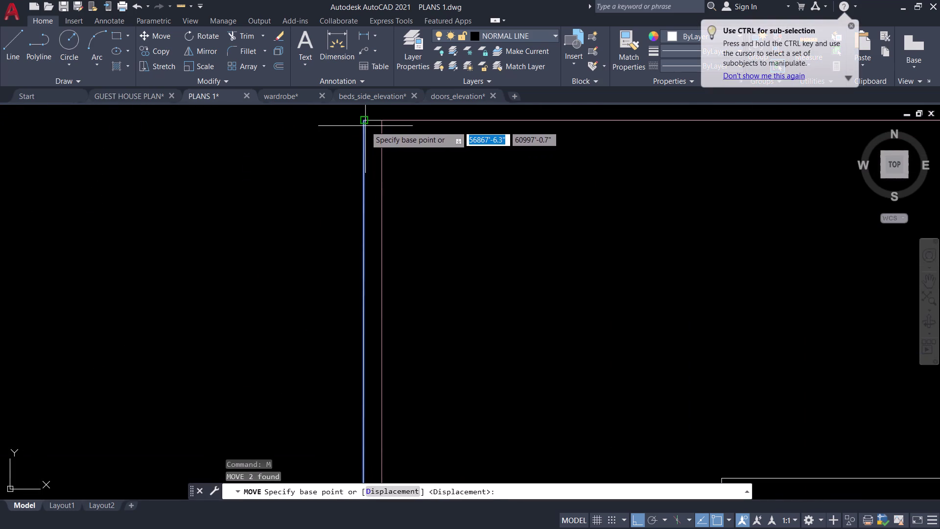
click(365, 126)
click(383, 123)
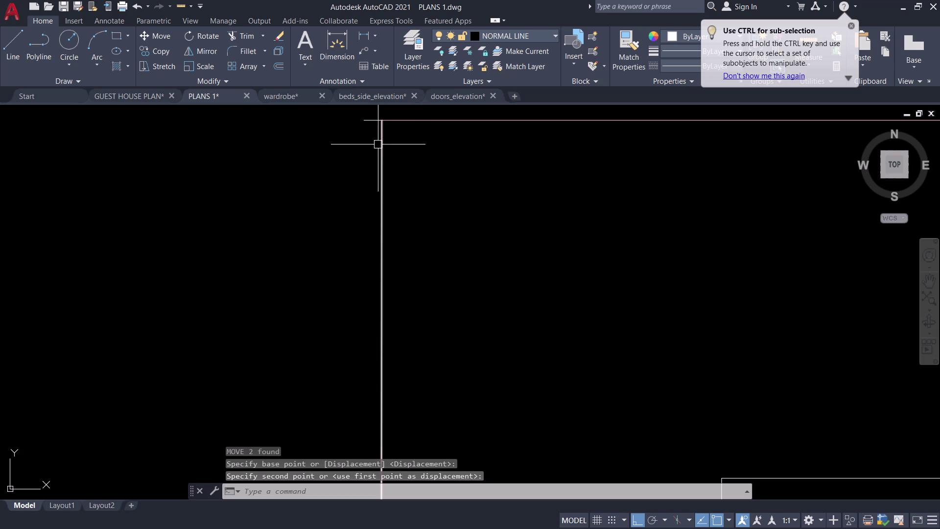
scroll(down, 3)
scroll(up, 3)
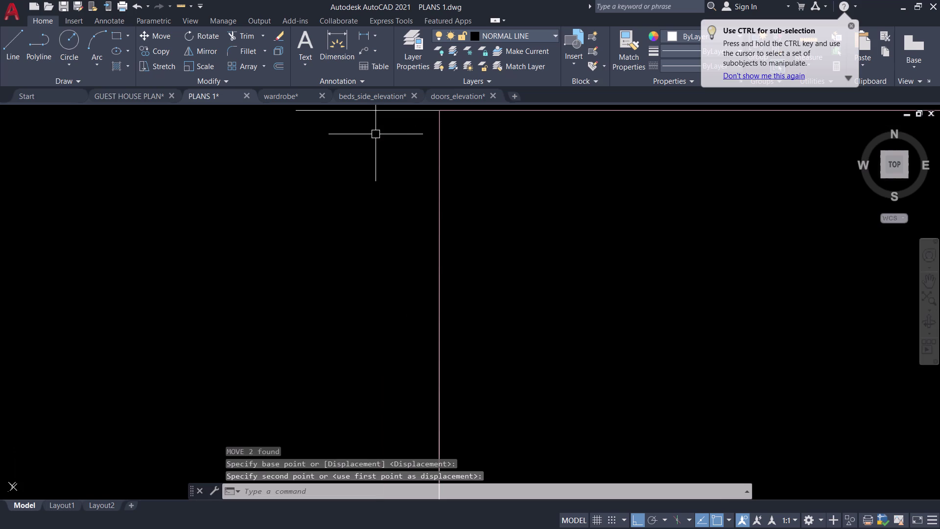
scroll(down, 3)
scroll(up, 3)
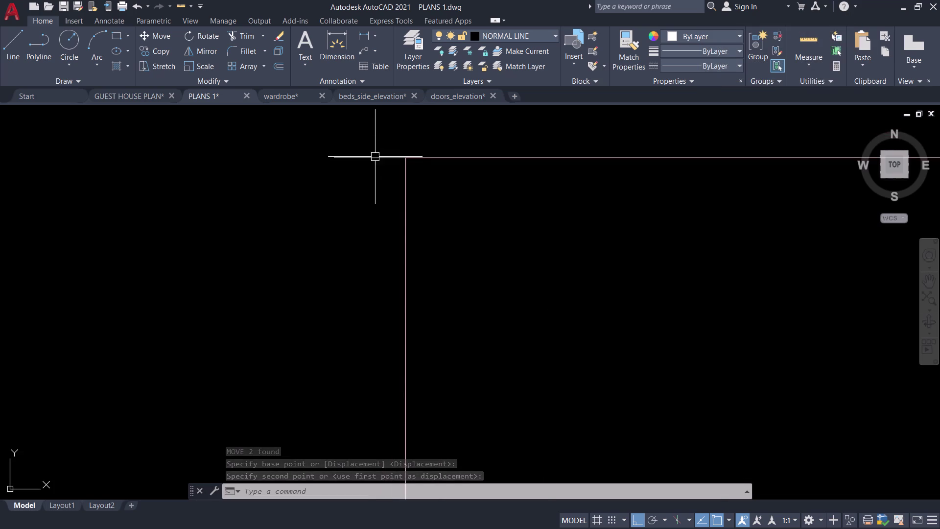
Grip-stretch the frame's top horizontal line so its end reaches the elevation's top edge.
click(375, 160)
click(333, 157)
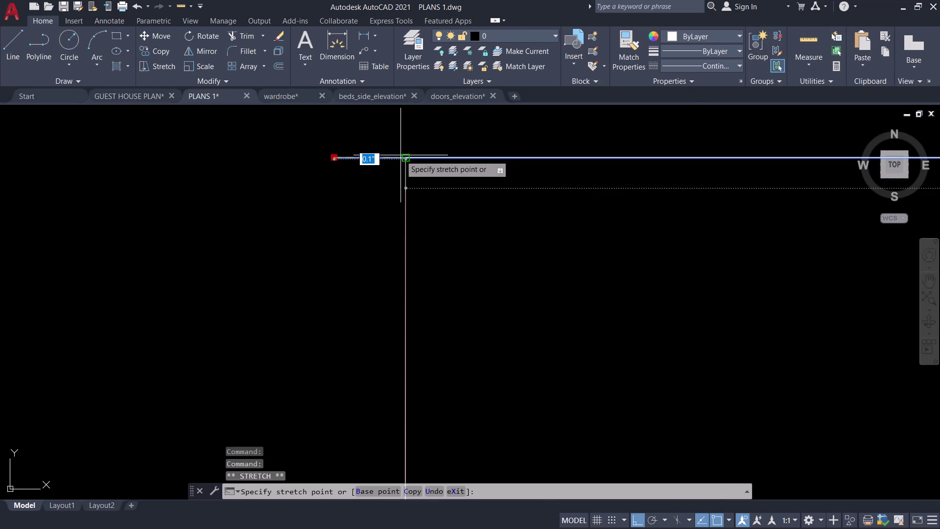
click(406, 157)
scroll(down, 3)
scroll(down, 3)
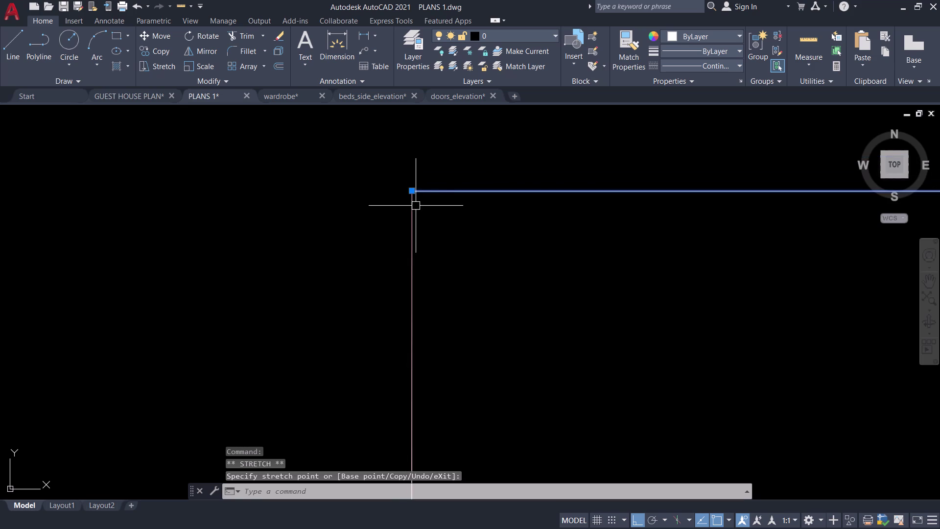
scroll(down, 3)
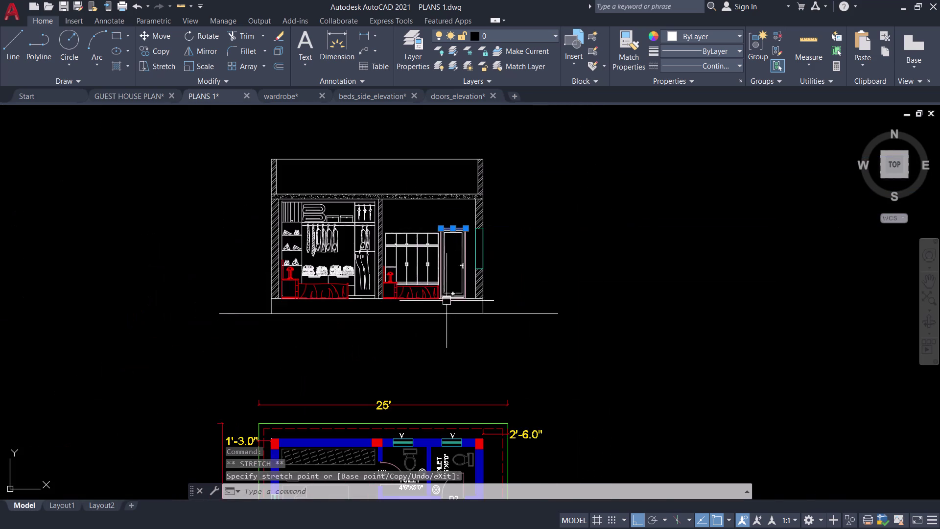
scroll(up, 3)
scroll(up, 3)
middle_drag(309, 263, 384, 346)
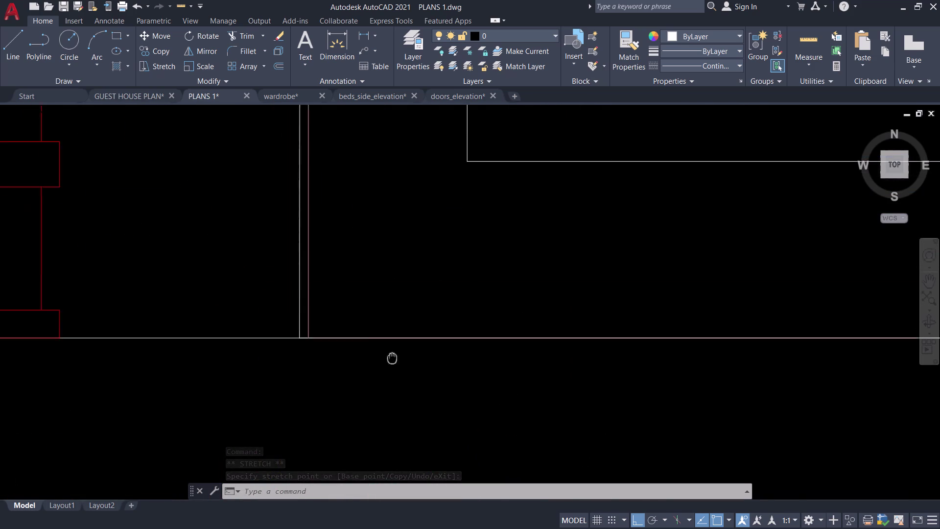
middle_drag(383, 347, 400, 367)
Stretch the frame's vertical edge line down onto the floor line, then end the edit.
click(316, 282)
scroll(down, 3)
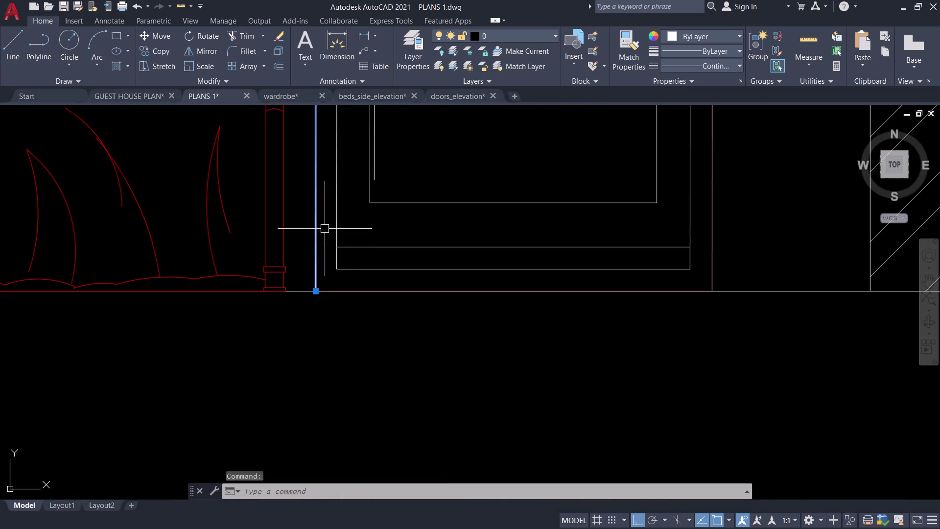
scroll(up, 3)
middle_drag(367, 326, 326, 186)
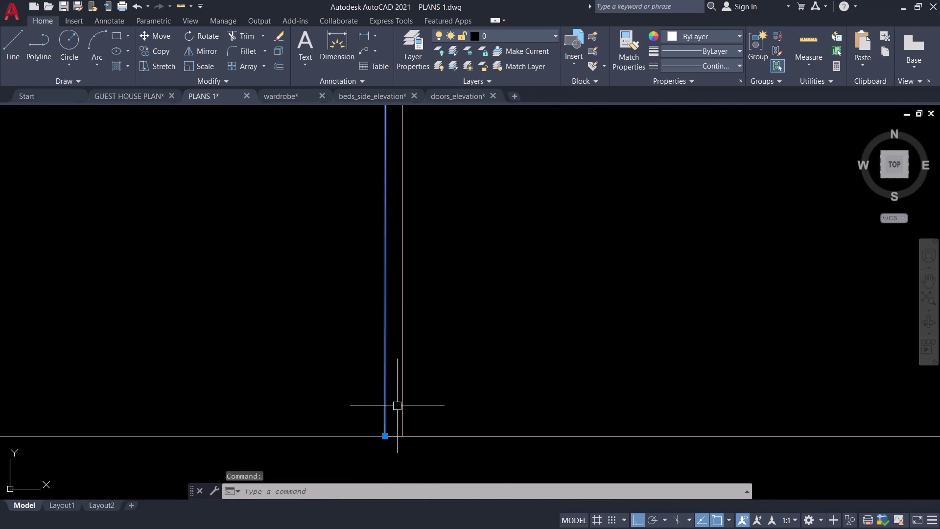
click(385, 436)
click(402, 437)
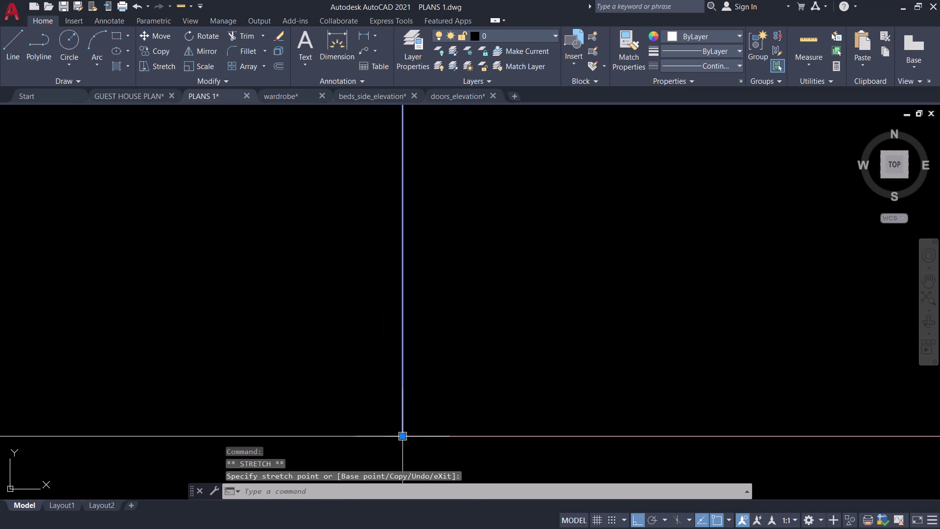
scroll(down, 3)
scroll(down, 3)
middle_drag(421, 242, 427, 364)
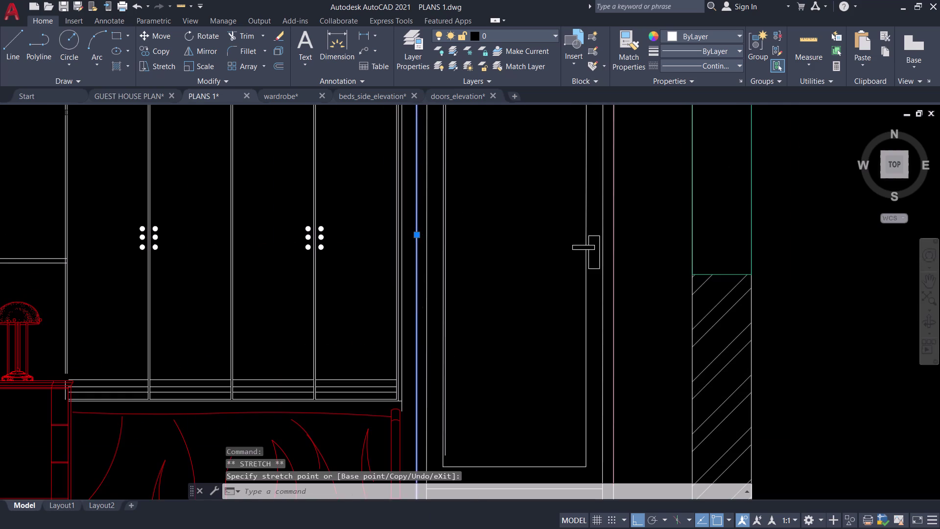
scroll(up, 3)
scroll(down, 3)
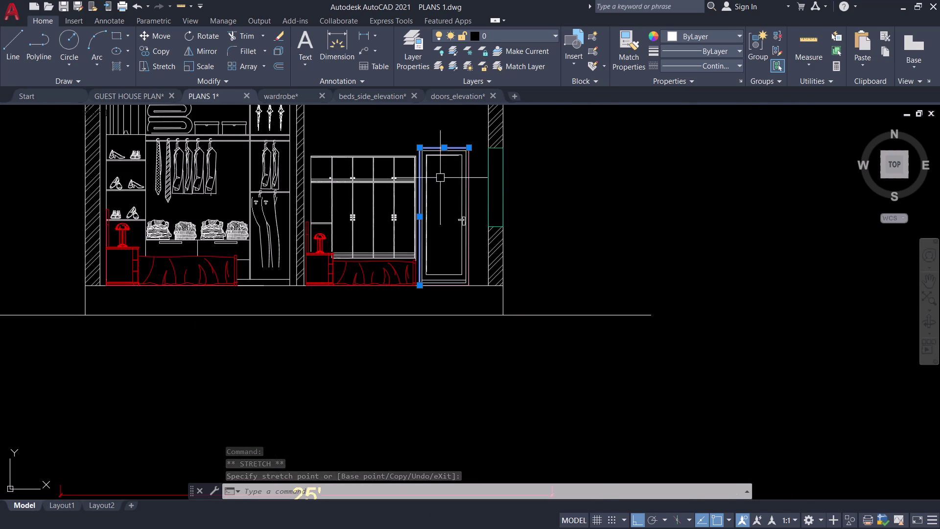
key(Escape)
scroll(up, 3)
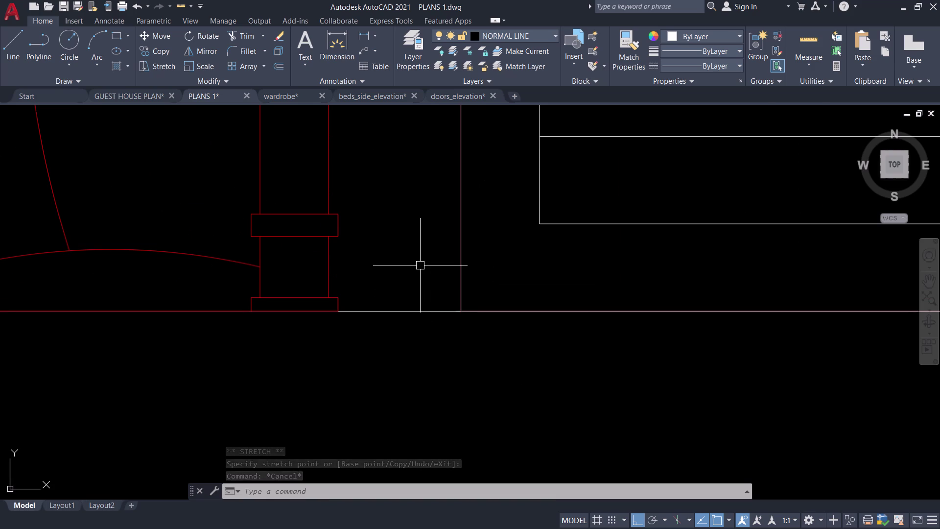
Select the frame's bottom line, cancelling a stray grip edit and an aborted selection window.
scroll(down, 3)
middle_drag(420, 266, 382, 292)
scroll(up, 3)
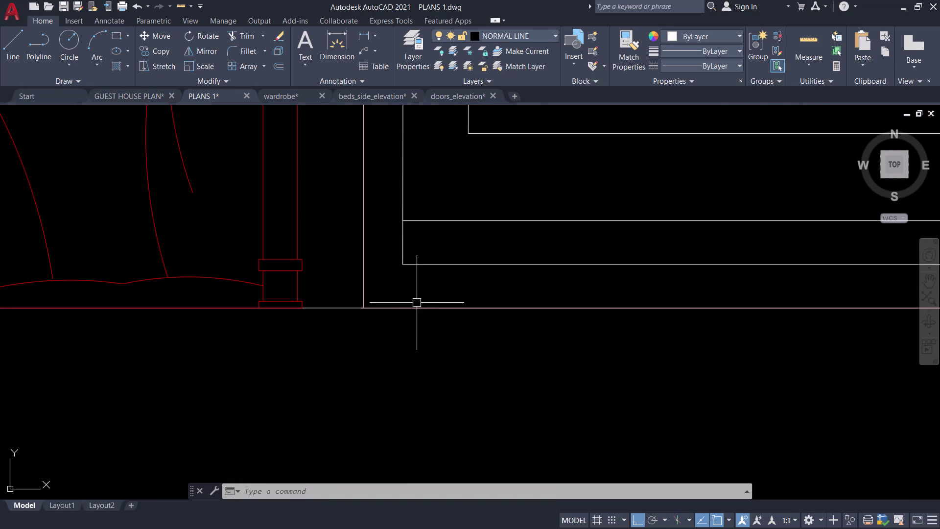
click(411, 310)
click(362, 263)
scroll(down, 3)
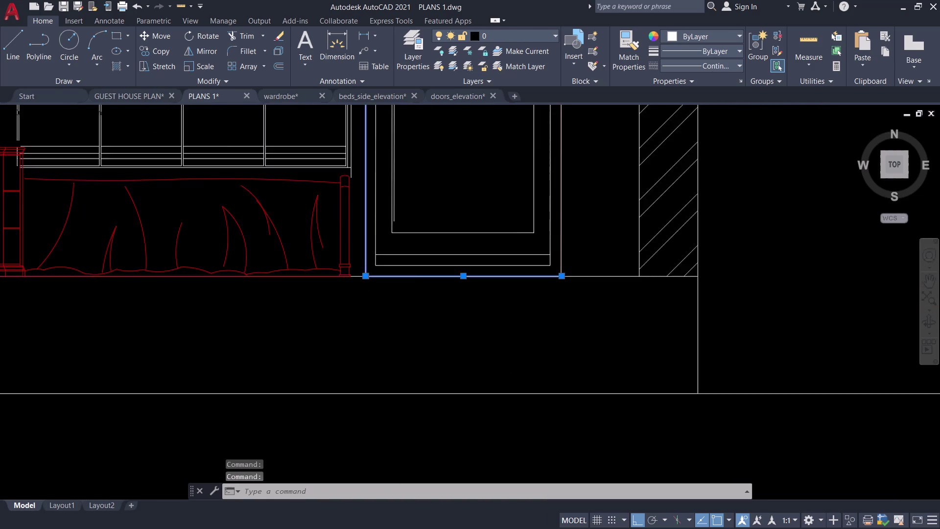
scroll(up, 3)
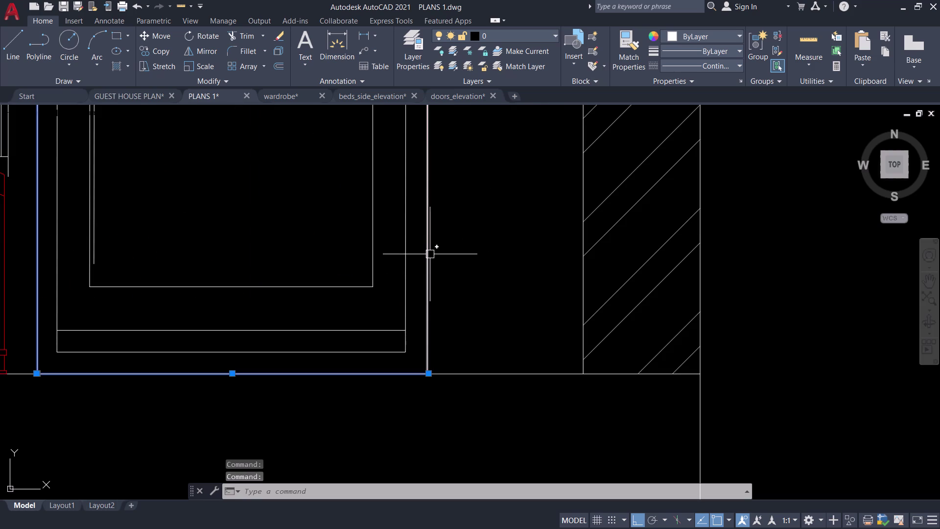
key(Escape)
scroll(down, 3)
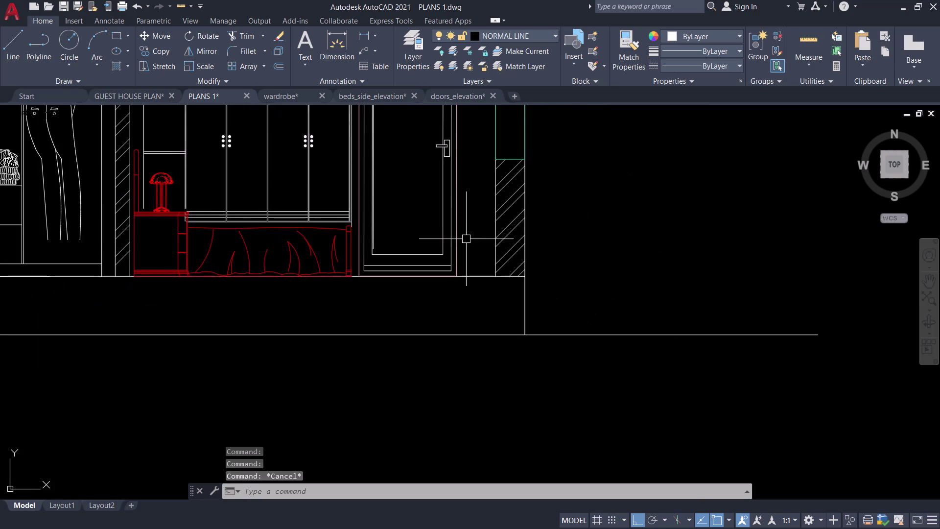
middle_drag(467, 238, 544, 404)
scroll(up, 3)
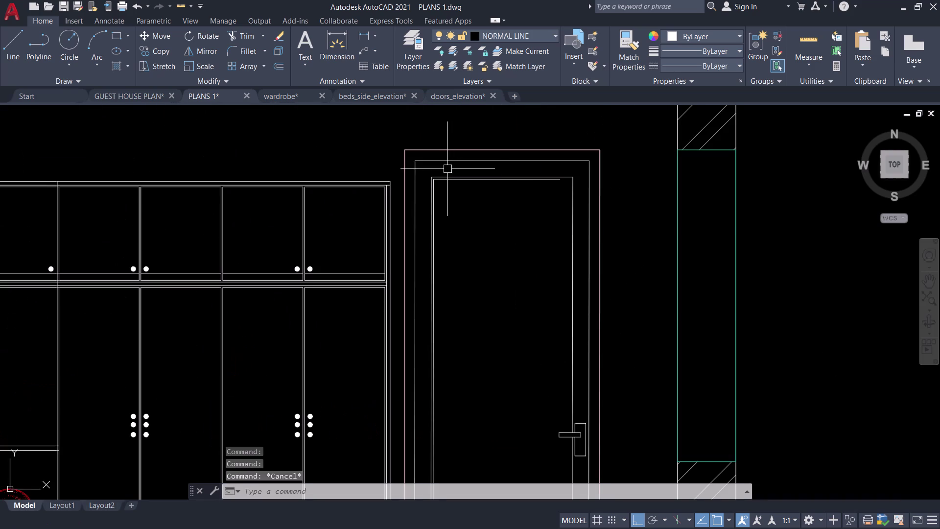
scroll(up, 3)
click(387, 142)
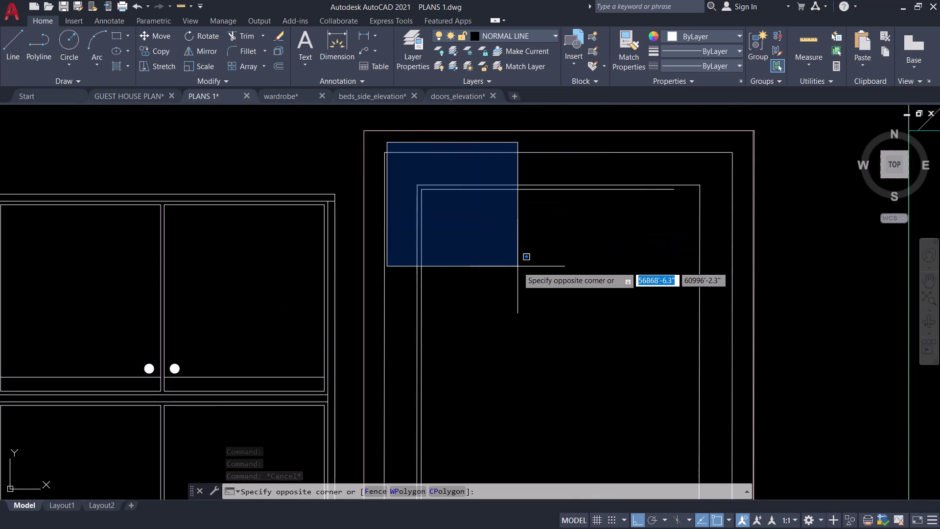
key(Escape)
click(618, 213)
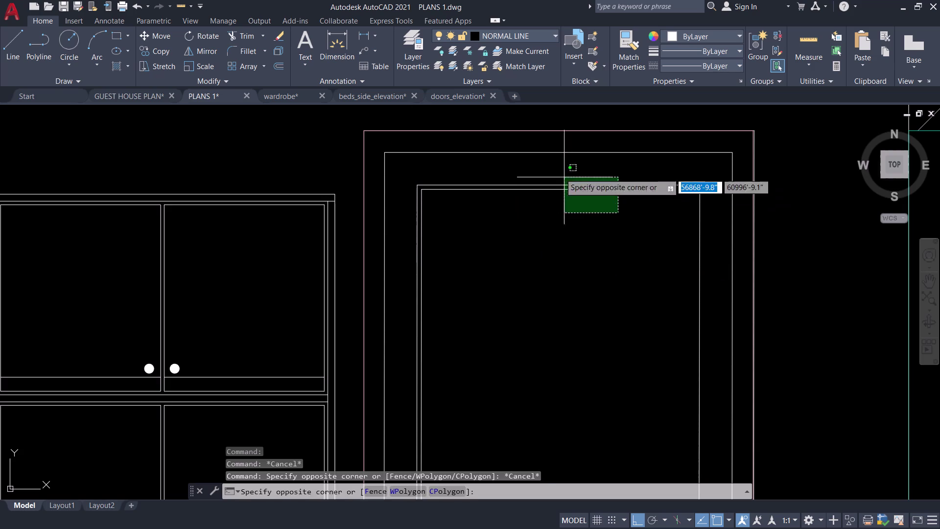
click(553, 165)
scroll(down, 3)
middle_drag(580, 232, 519, 164)
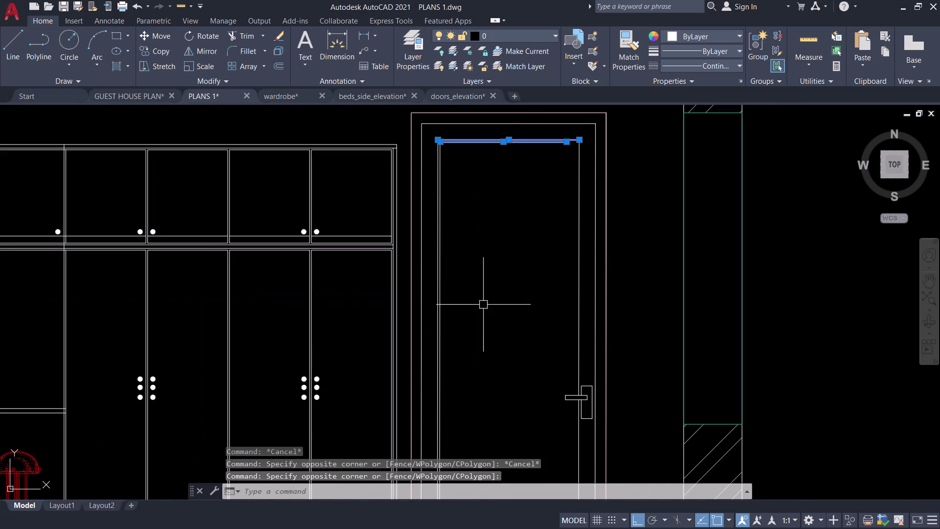
Add the door's top frame line and its side frame lines to the selection.
click(469, 293)
click(418, 252)
click(651, 273)
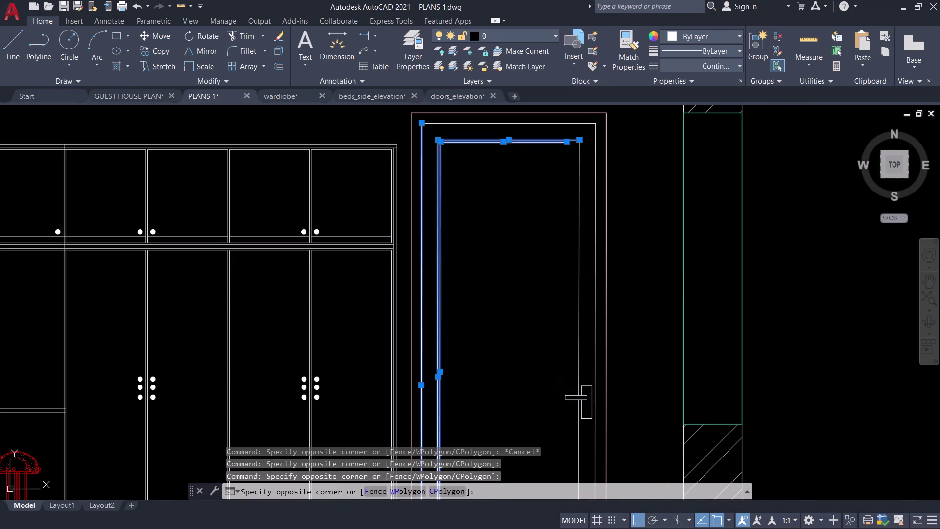
click(560, 253)
scroll(down, 3)
middle_drag(561, 323, 540, 275)
scroll(up, 3)
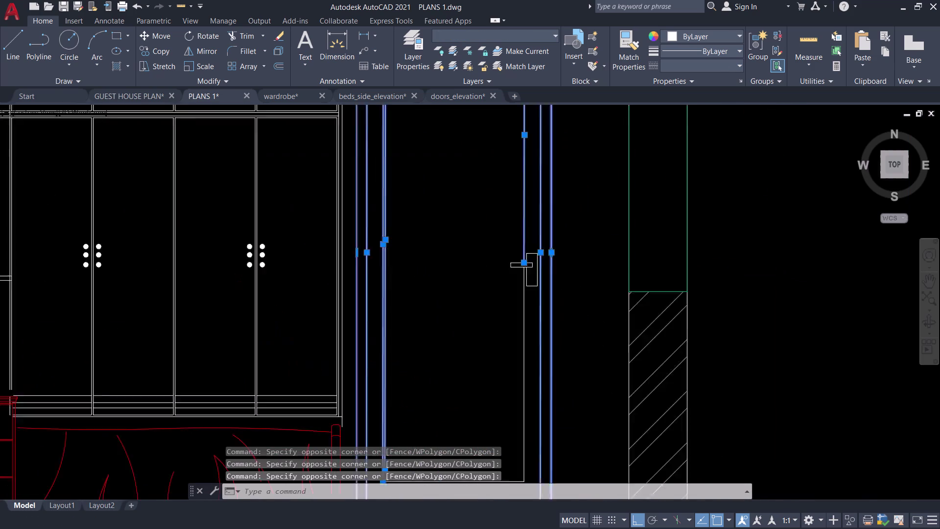
scroll(up, 3)
click(430, 290)
click(342, 126)
Window-select the remaining bottom frame lines to complete the door frame selection.
scroll(down, 3)
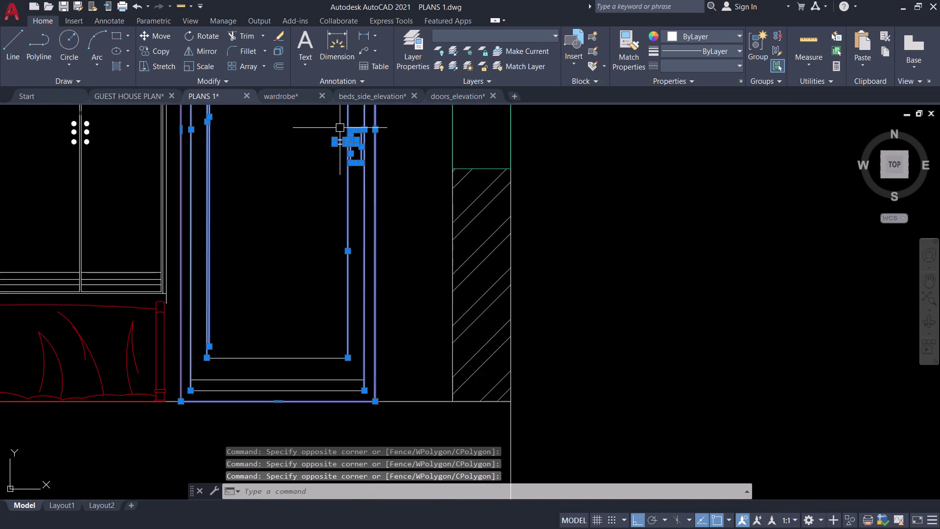
scroll(down, 3)
middle_drag(326, 216, 451, 183)
scroll(up, 3)
drag(437, 227, 436, 220)
click(407, 140)
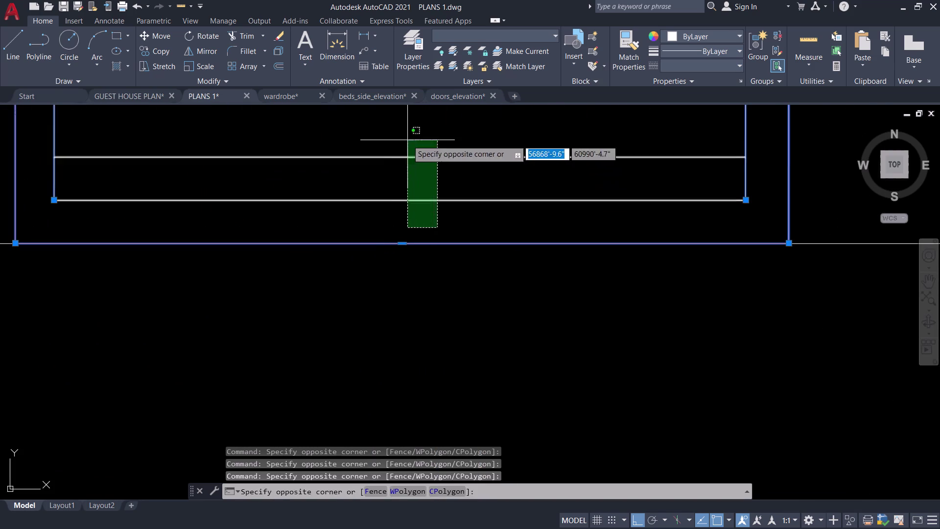
scroll(down, 3)
middle_drag(407, 140, 442, 209)
click(442, 209)
click(425, 177)
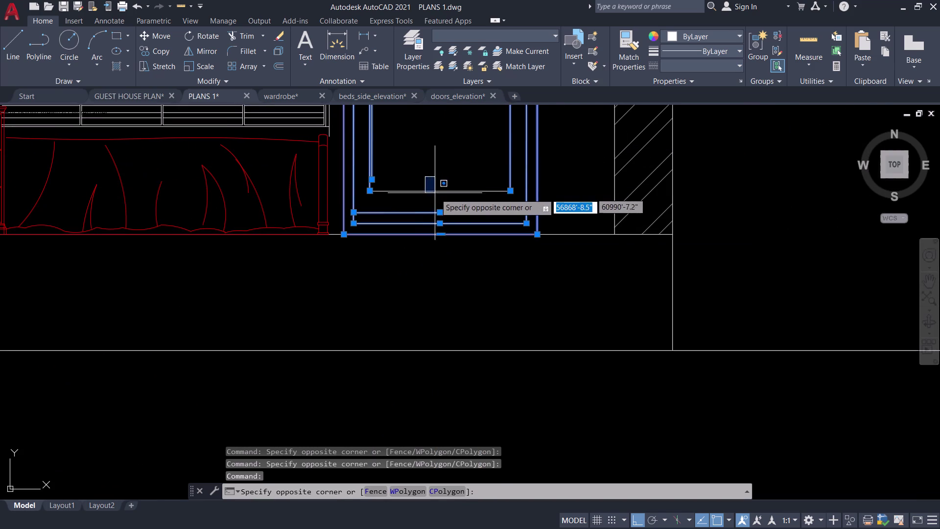
click(437, 201)
drag(443, 204, 438, 193)
click(428, 174)
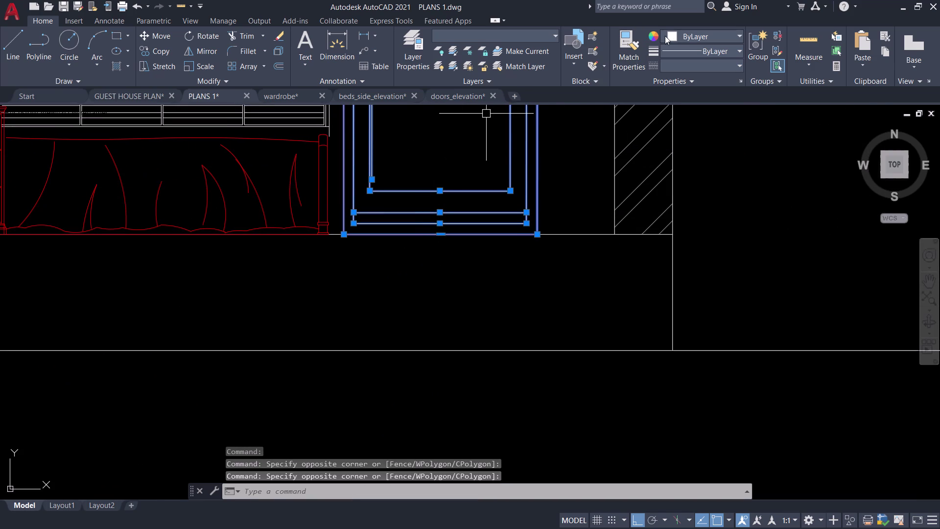
Put the selected door frame lines on the NORMAL LINE layer.
click(550, 37)
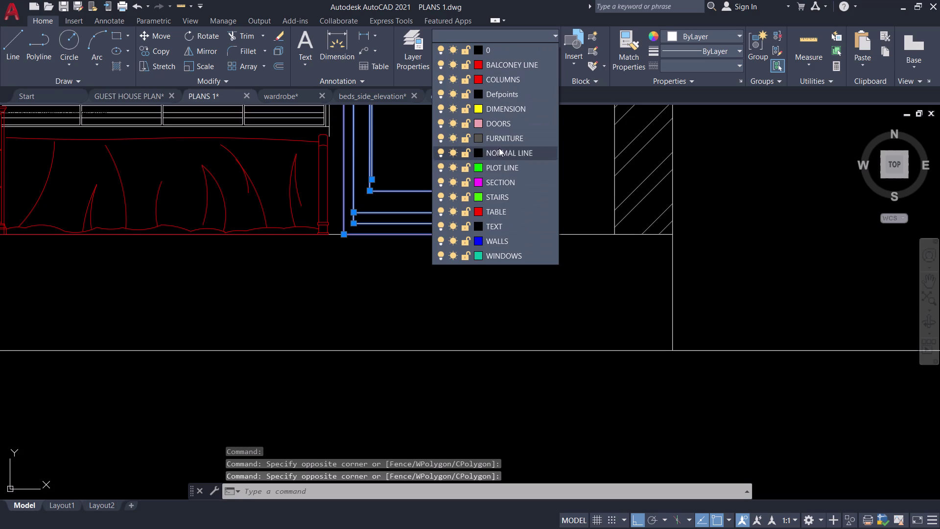
click(498, 124)
key(Escape)
Erase the stray vertical line inside the door frame.
middle_drag(422, 165, 425, 196)
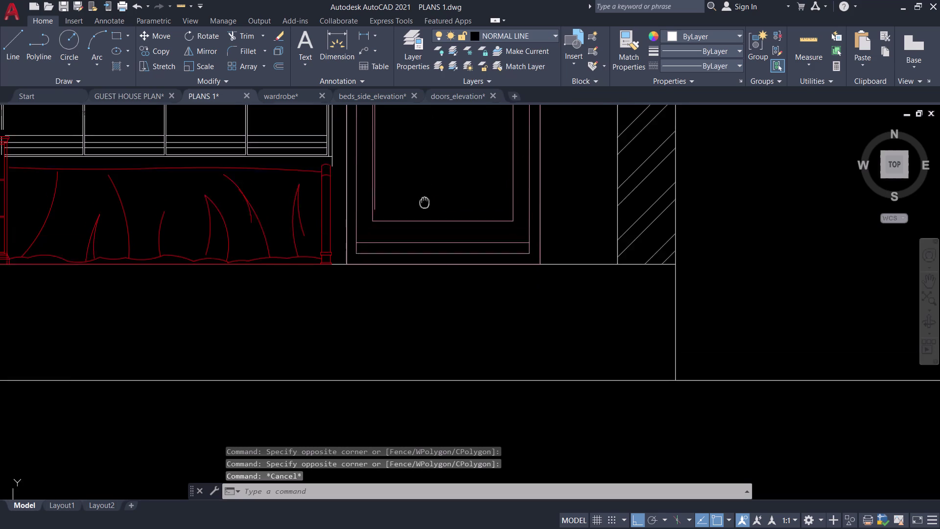
middle_drag(424, 196, 421, 238)
scroll(up, 3)
click(351, 250)
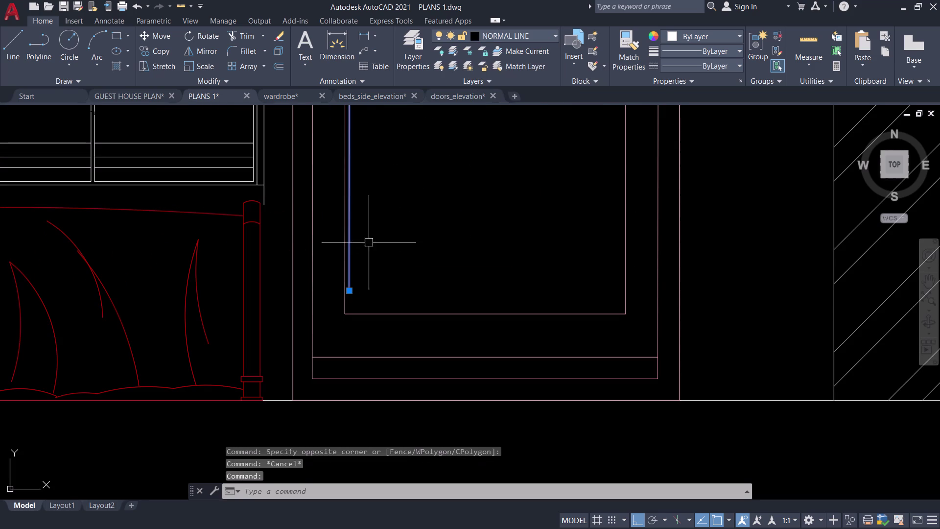
key(e)
key(space)
Erase another extra line in the door area.
scroll(down, 3)
middle_drag(459, 193, 456, 286)
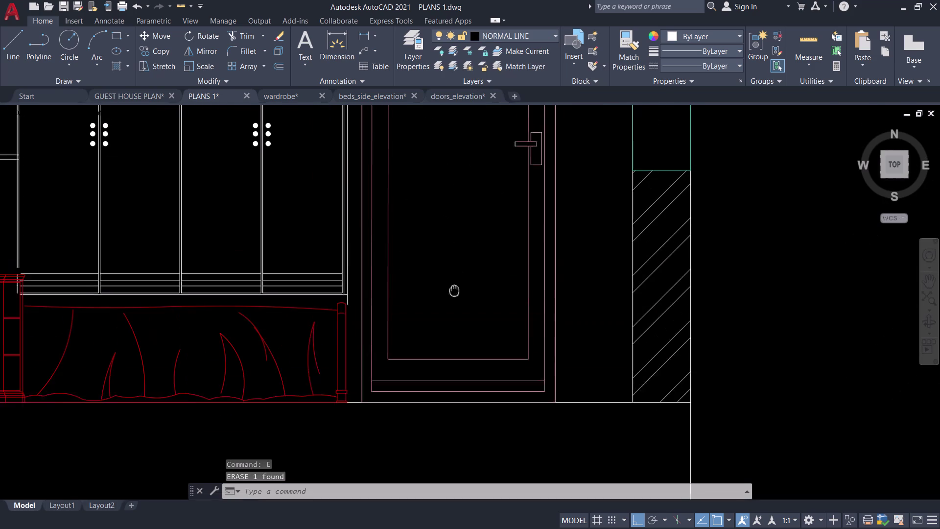
middle_drag(455, 285, 454, 292)
middle_drag(454, 204, 461, 290)
middle_drag(455, 205, 462, 301)
middle_drag(462, 222, 460, 320)
middle_drag(467, 230, 471, 285)
scroll(up, 3)
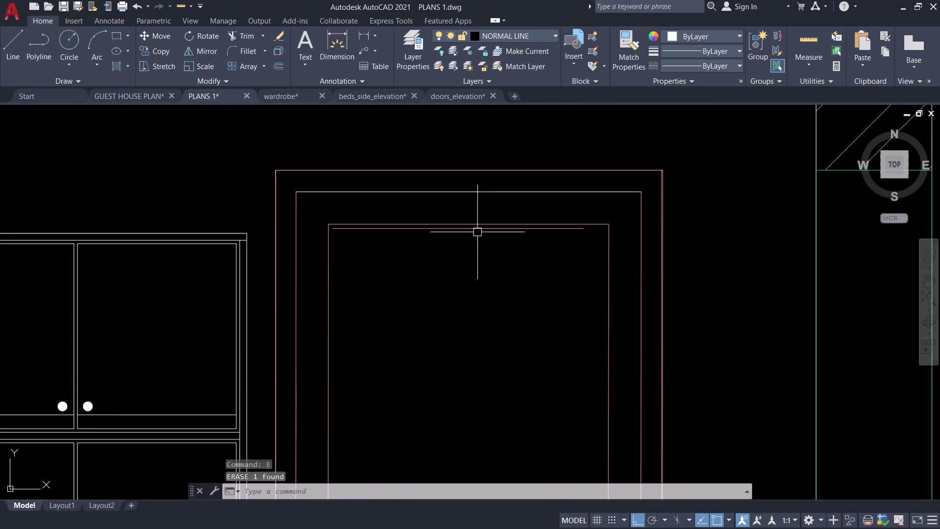
scroll(up, 3)
click(475, 228)
key(e)
key(space)
Change the layer of the door frame's top edge from the layer list.
scroll(down, 3)
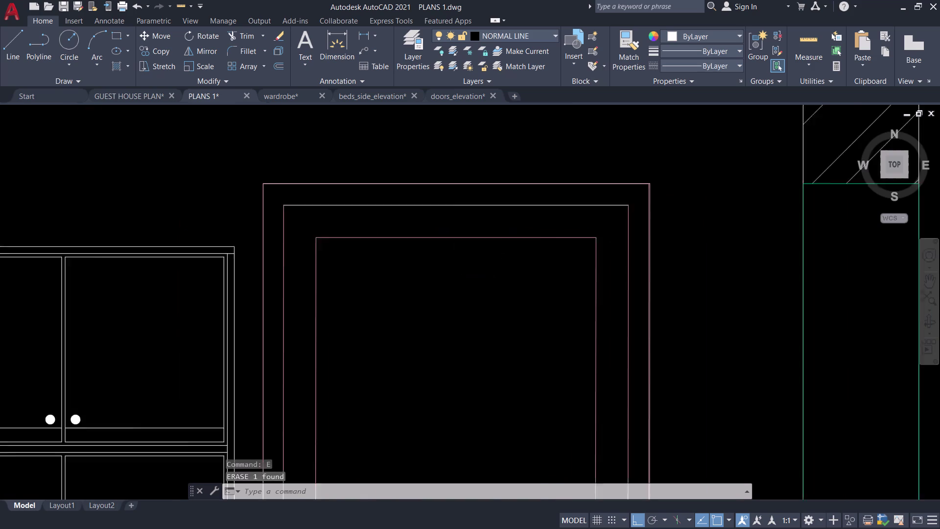
scroll(down, 3)
middle_drag(451, 297, 491, 220)
middle_click(493, 217)
middle_drag(488, 253, 518, 208)
scroll(down, 3)
middle_drag(518, 208, 550, 250)
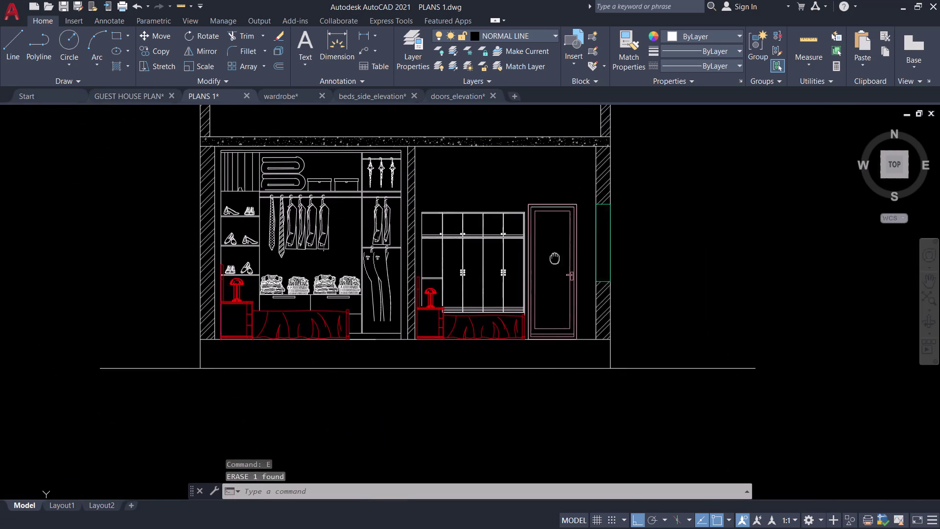
middle_drag(550, 250, 576, 300)
scroll(up, 3)
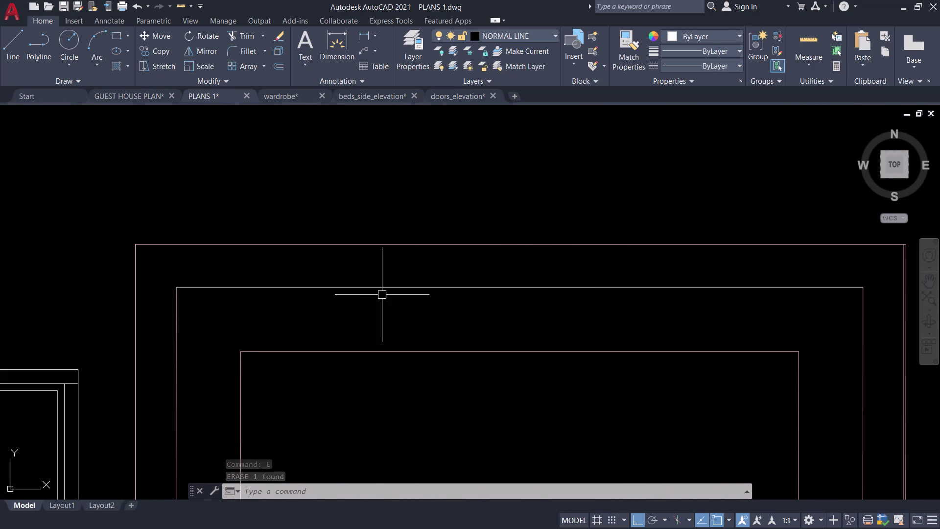
click(341, 285)
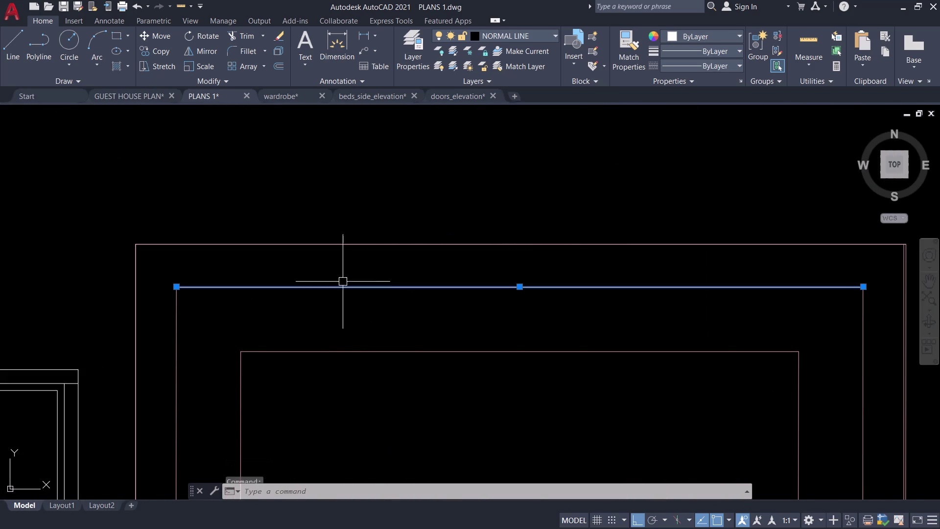
click(547, 33)
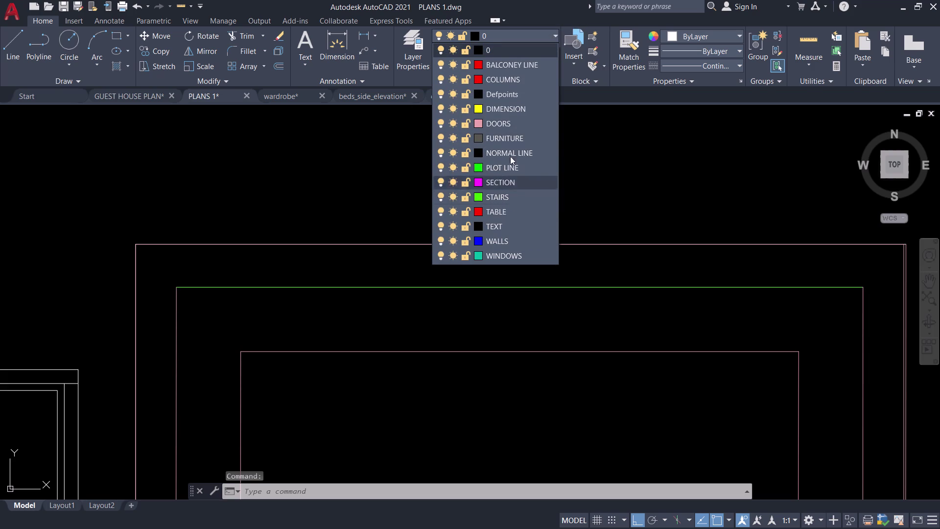
click(509, 129)
key(Escape)
Pan across the whole elevation to check it and save the drawing with Ctrl+S.
scroll(down, 3)
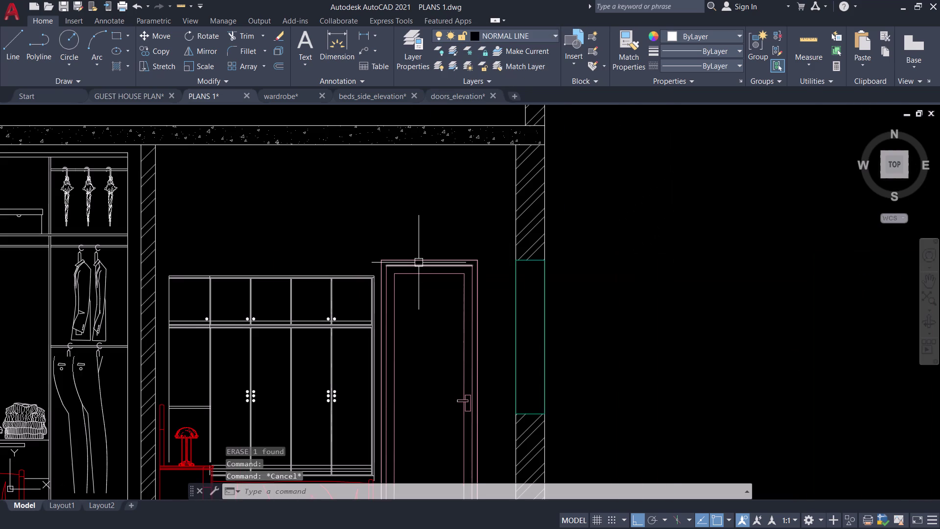
scroll(down, 3)
middle_drag(410, 213, 506, 171)
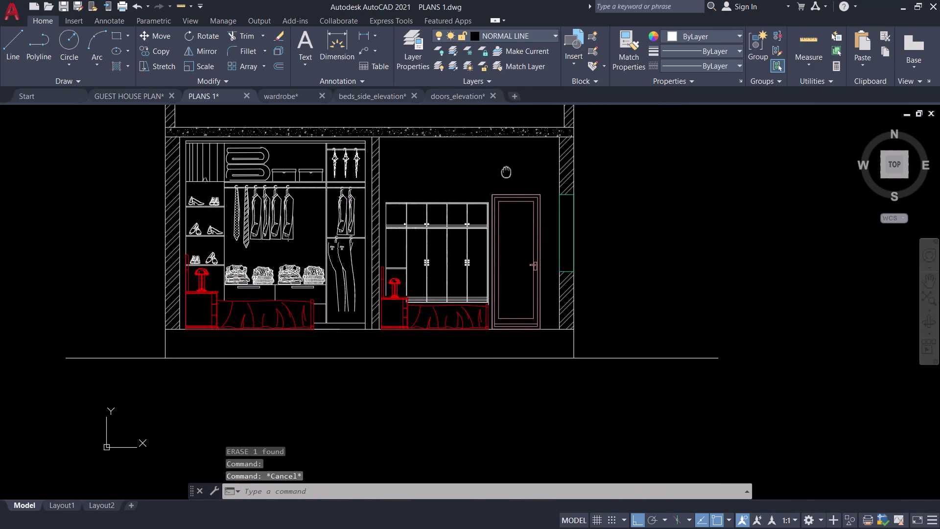
middle_drag(505, 171, 459, 227)
middle_drag(427, 238, 504, 198)
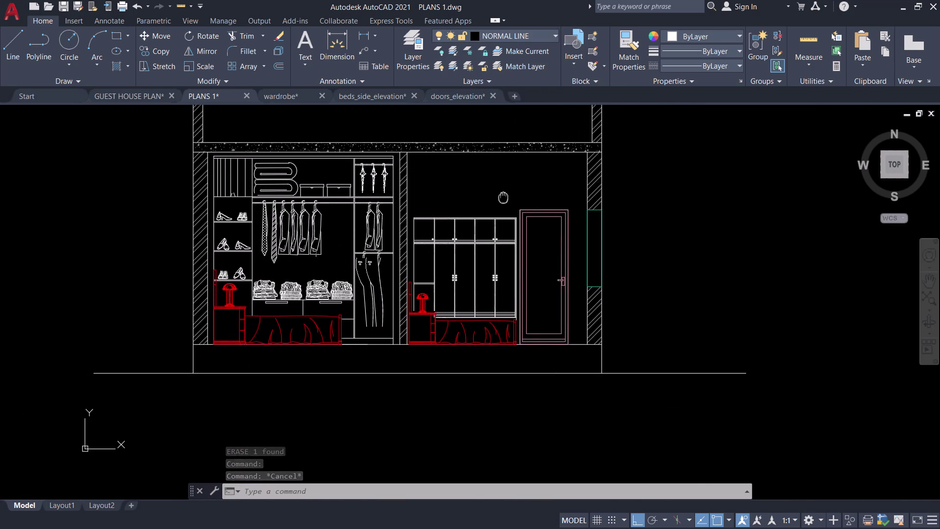
middle_drag(503, 197, 496, 237)
middle_drag(509, 234, 553, 228)
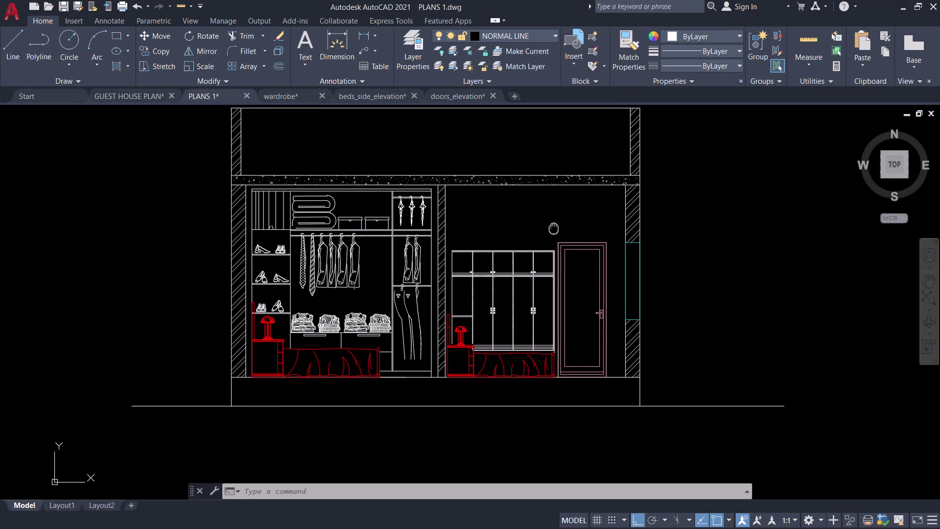
middle_drag(554, 228, 470, 170)
middle_drag(433, 168, 538, 158)
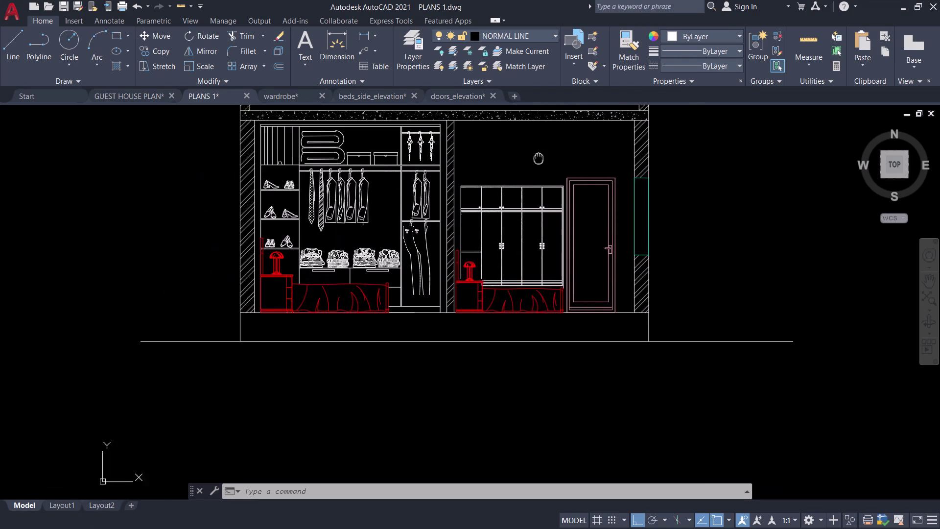
middle_drag(538, 158, 567, 146)
middle_drag(566, 150, 416, 224)
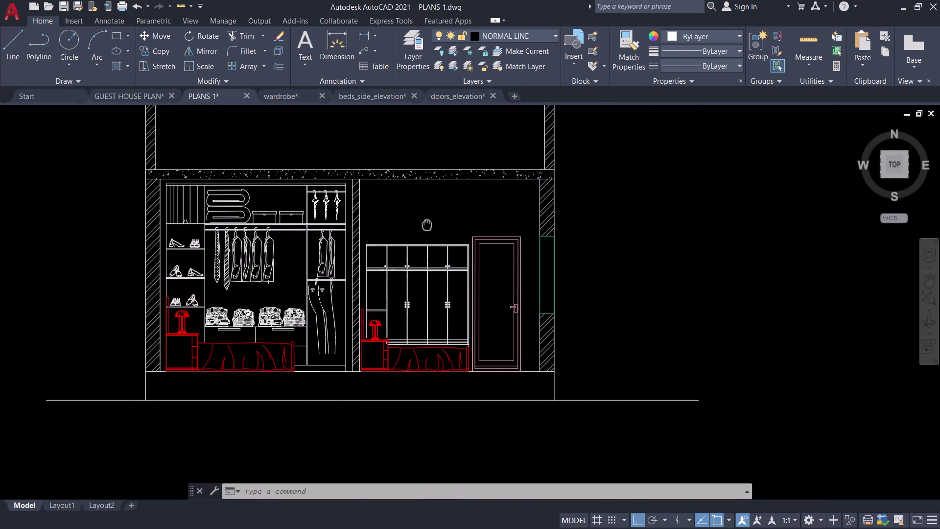
middle_drag(416, 224, 408, 223)
scroll(up, 3)
key(ctrl+s)
middle_drag(526, 256, 459, 240)
Start a multiline, cancel it, and try the Layer dropdown before backing out.
scroll(up, 3)
text(ML)
key(space)
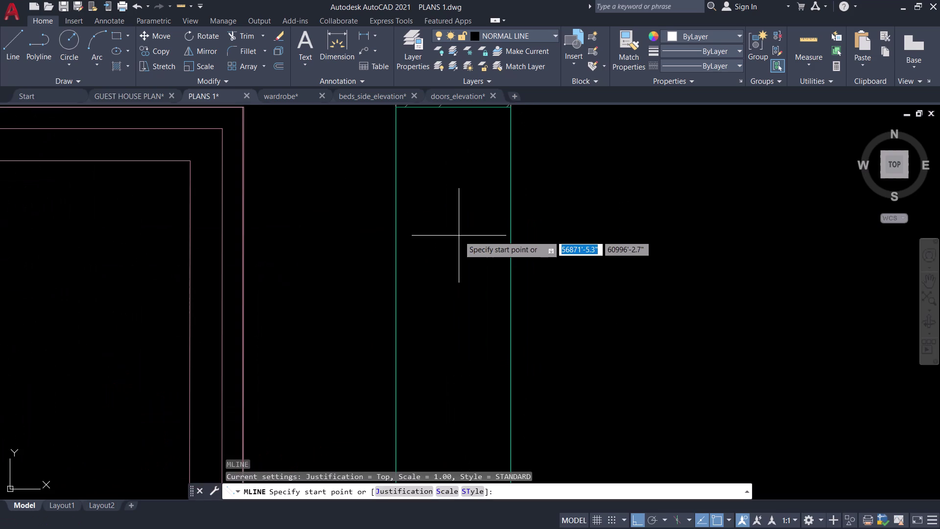
key(Escape)
click(541, 28)
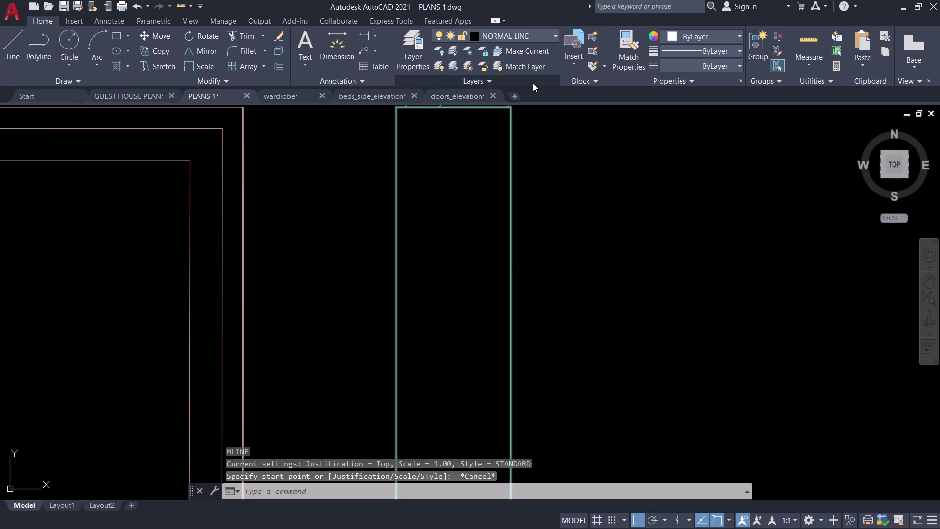
click(541, 36)
key(Escape)
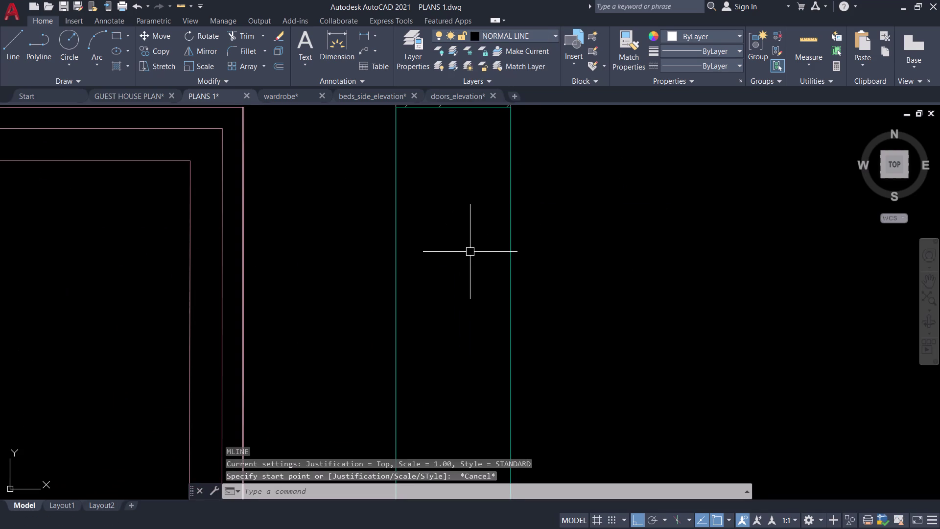
Draw a multiline from above the lower hatched strip up to the upper strip.
text(ML)
key(space)
scroll(down, 3)
middle_drag(461, 247, 461, 176)
scroll(up, 3)
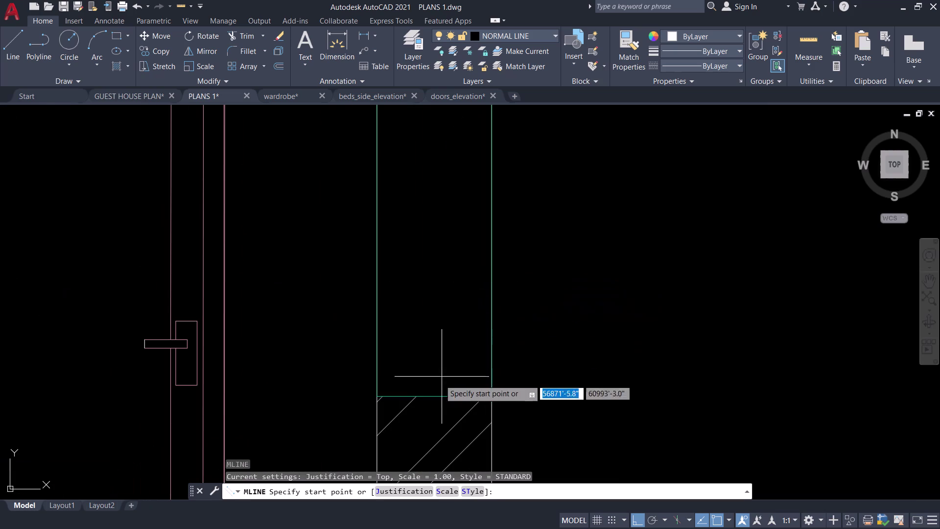
click(436, 396)
scroll(down, 3)
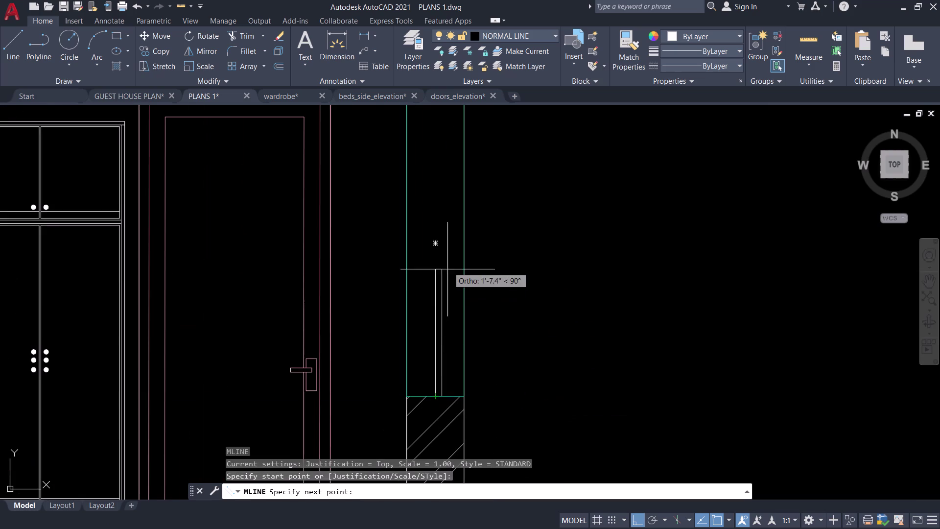
middle_drag(447, 235, 447, 333)
click(439, 187)
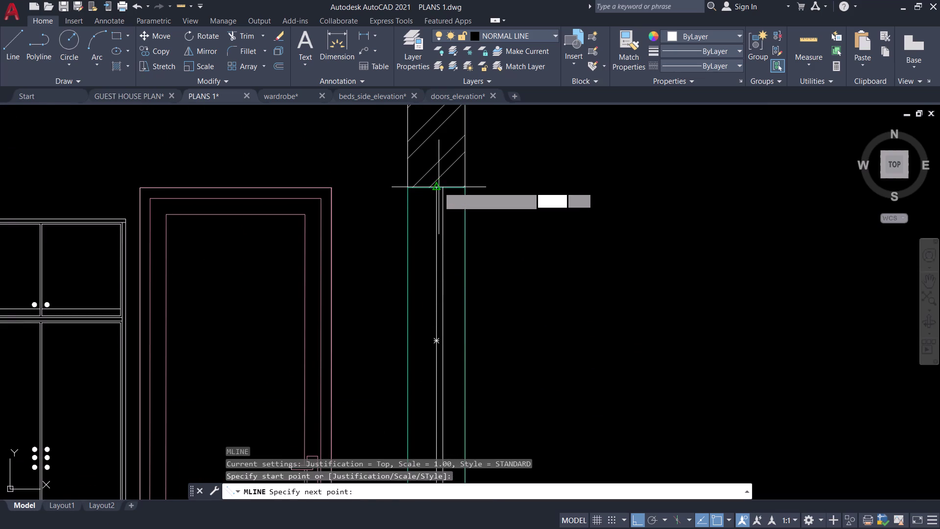
key(space)
click(451, 244)
click(436, 237)
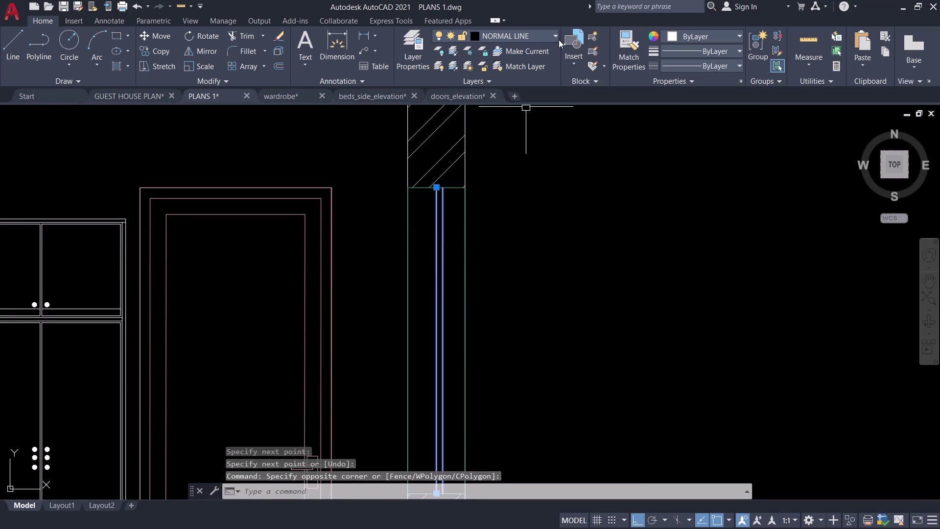
Move the window multiline onto the WINDOWS layer and check the opening.
click(547, 35)
click(528, 254)
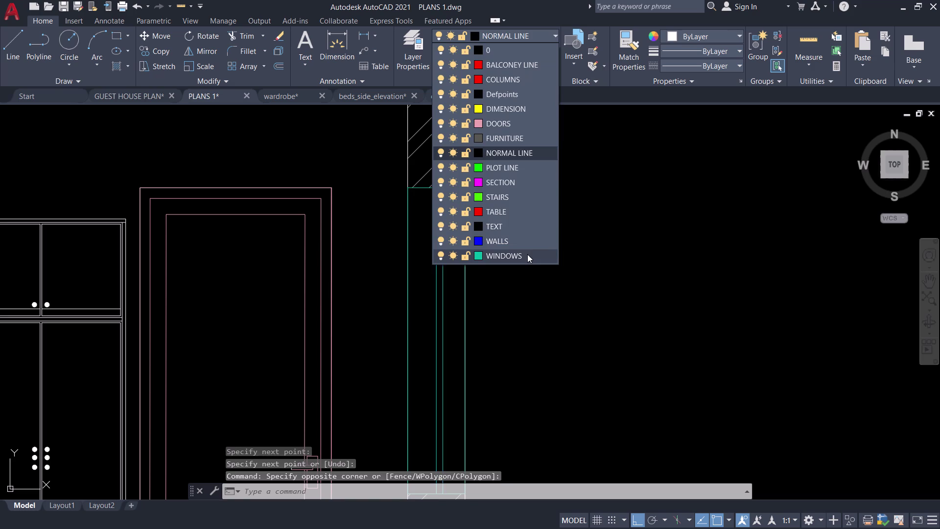
key(Escape)
scroll(down, 3)
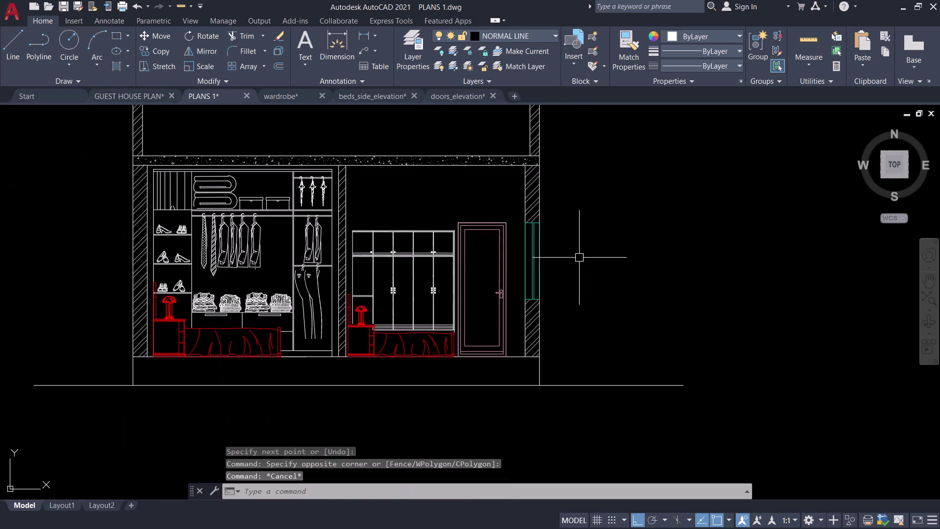
middle_drag(579, 258, 514, 229)
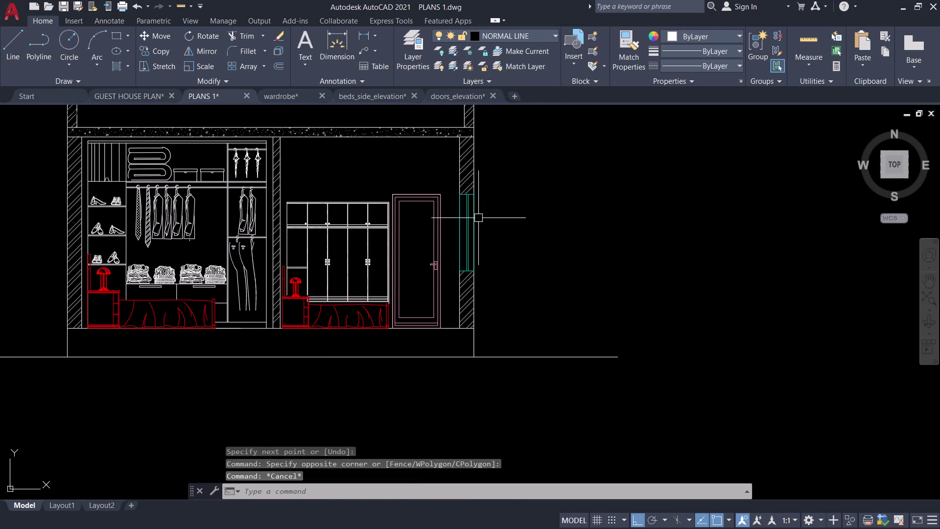
scroll(up, 3)
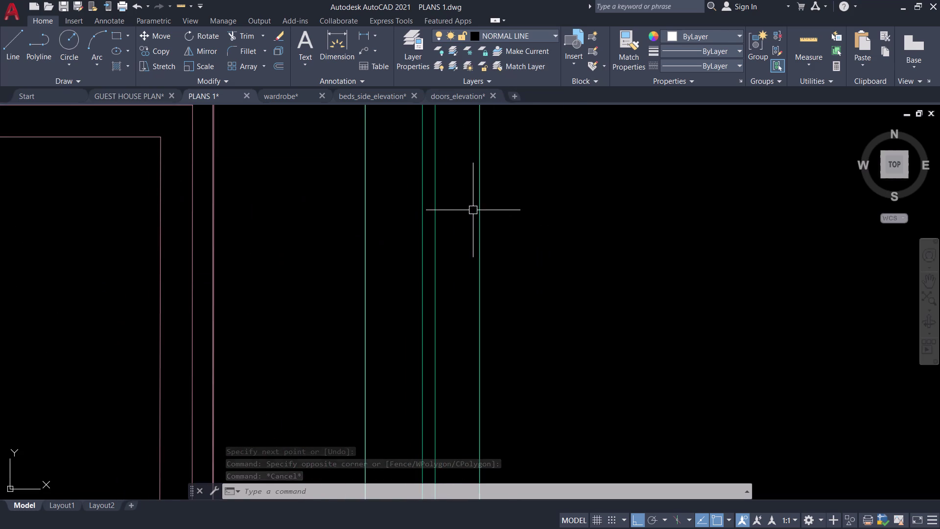
scroll(down, 3)
middle_drag(463, 206, 462, 237)
scroll(up, 3)
middle_drag(456, 214, 464, 101)
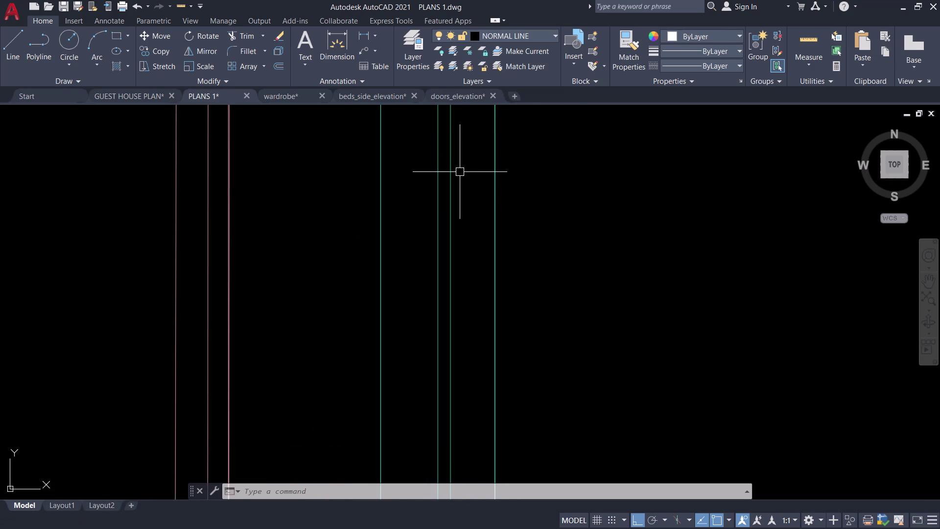
scroll(down, 3)
middle_drag(460, 175, 453, 228)
Draw the diagonal glass line across the window.
text(L)
key(space)
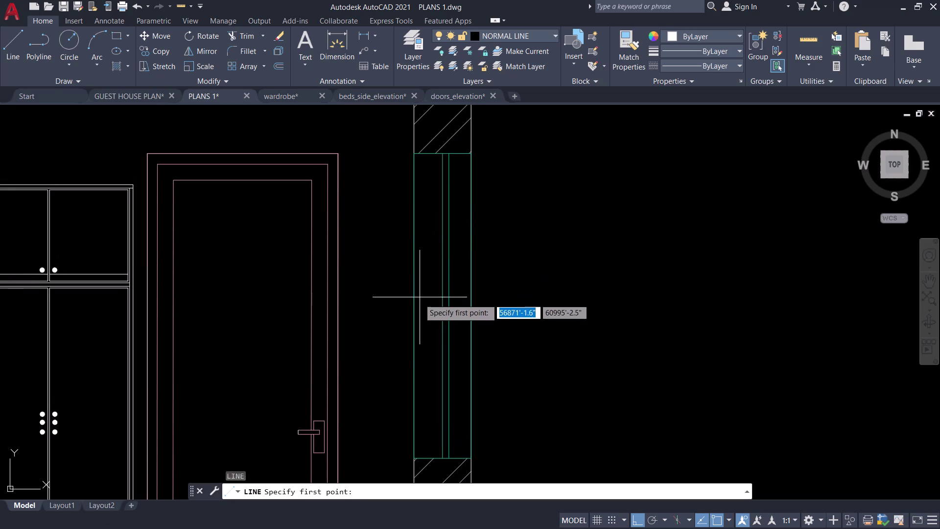
click(415, 315)
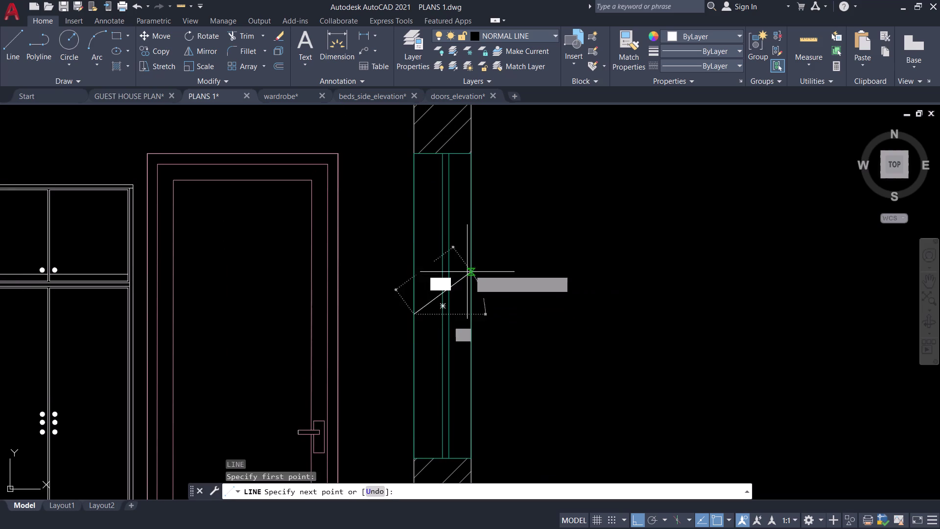
click(475, 265)
key(space)
Copy the diagonal line with CO, placing the copy just below the original.
click(462, 272)
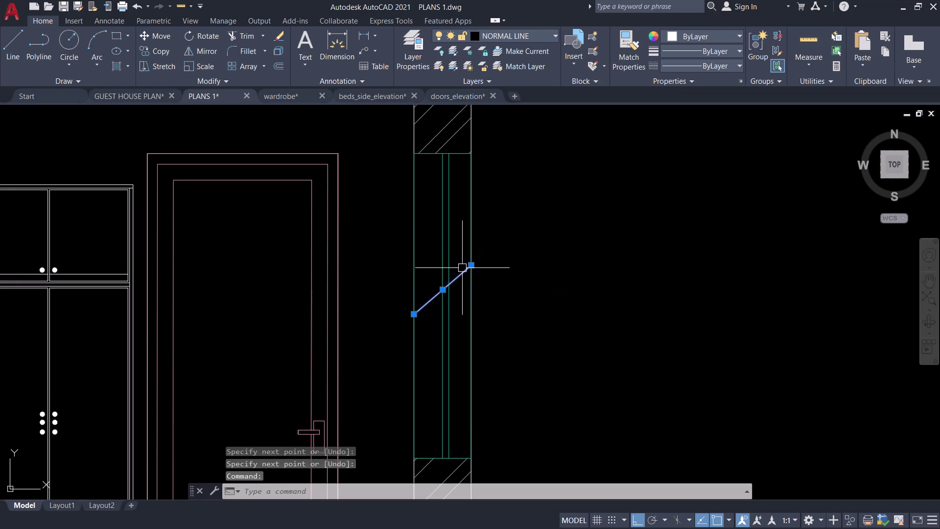
text(C)
text(O)
key(space)
scroll(up, 3)
click(451, 291)
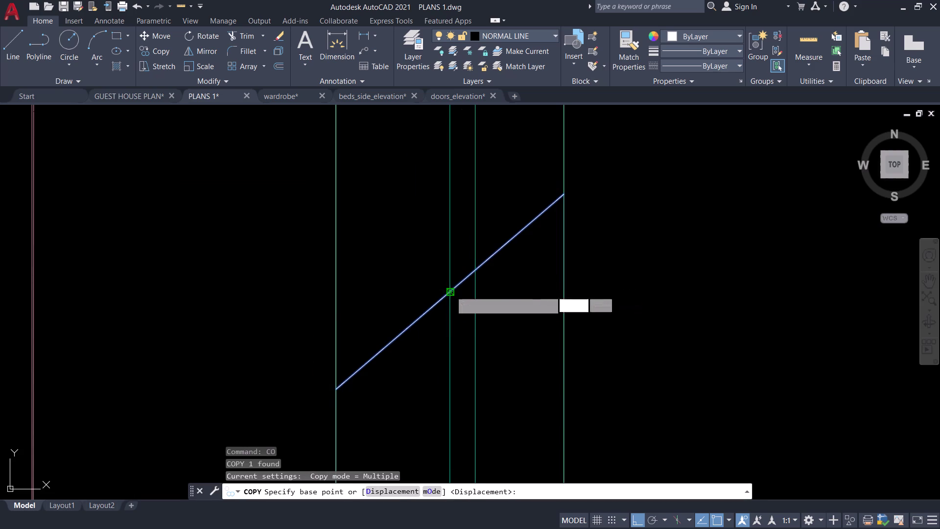
click(457, 307)
key(Escape)
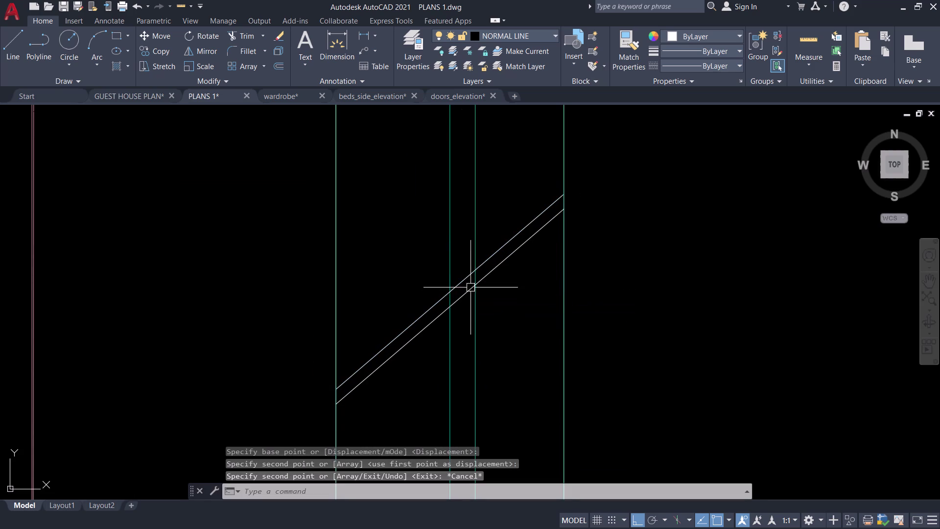
Put both diagonal window lines on the WINDOWS layer.
click(514, 263)
click(504, 231)
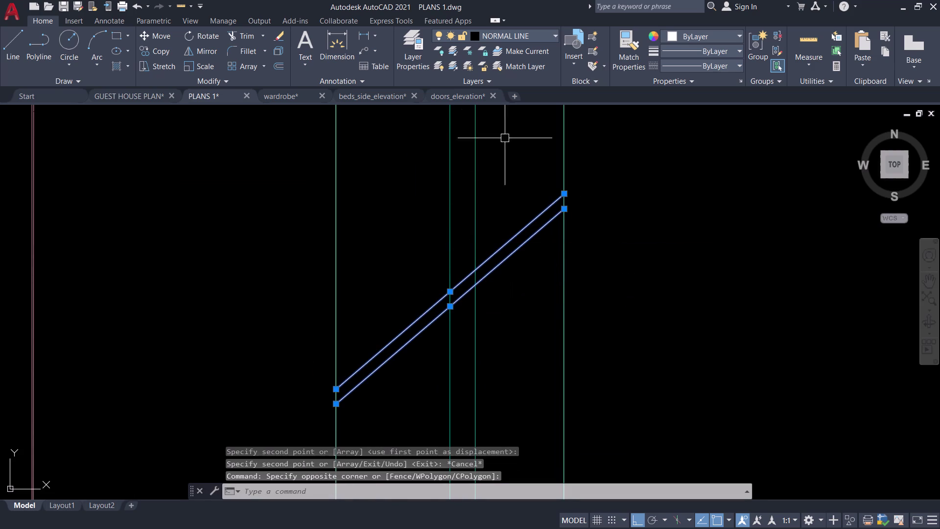
click(544, 31)
click(518, 254)
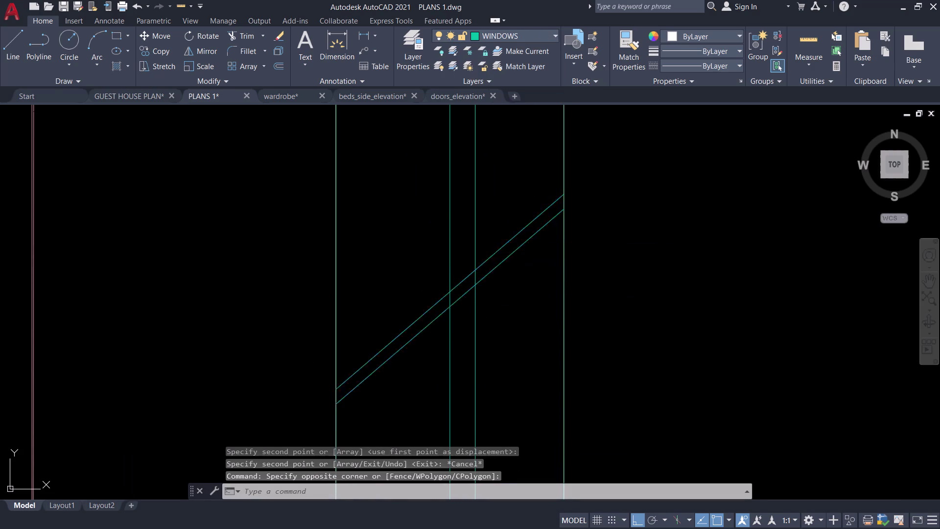
key(Escape)
Bring the whole bedroom elevation into view and save the drawing.
scroll(down, 3)
scroll(down, 3)
middle_drag(598, 265, 608, 260)
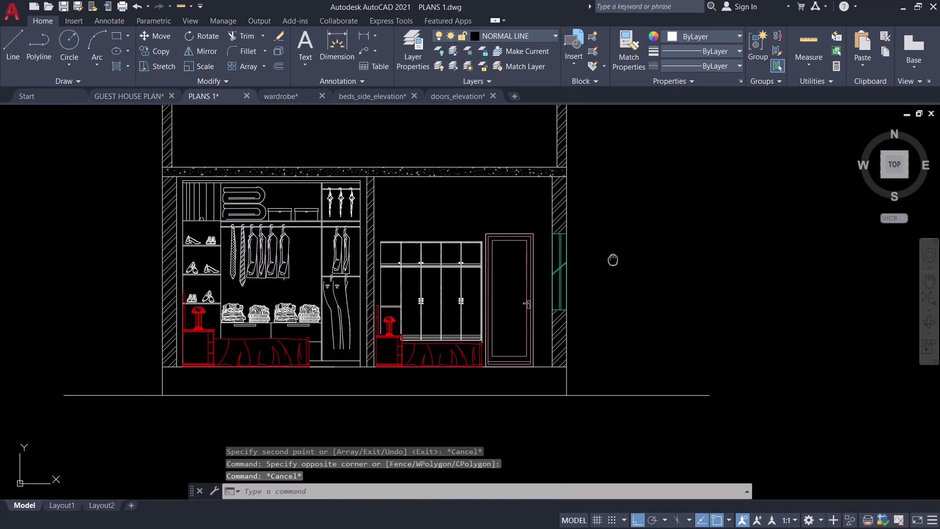
middle_drag(608, 260, 807, 294)
middle_drag(824, 279, 817, 323)
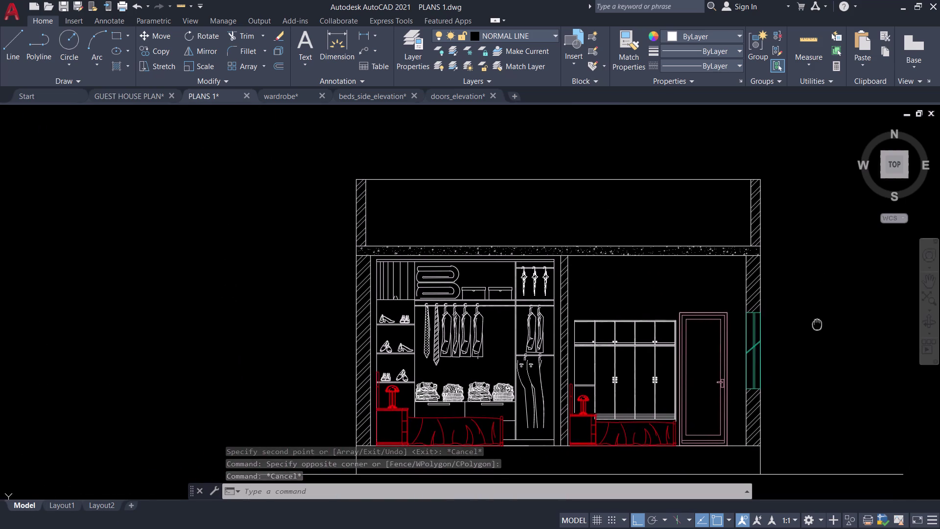
middle_drag(818, 323, 805, 329)
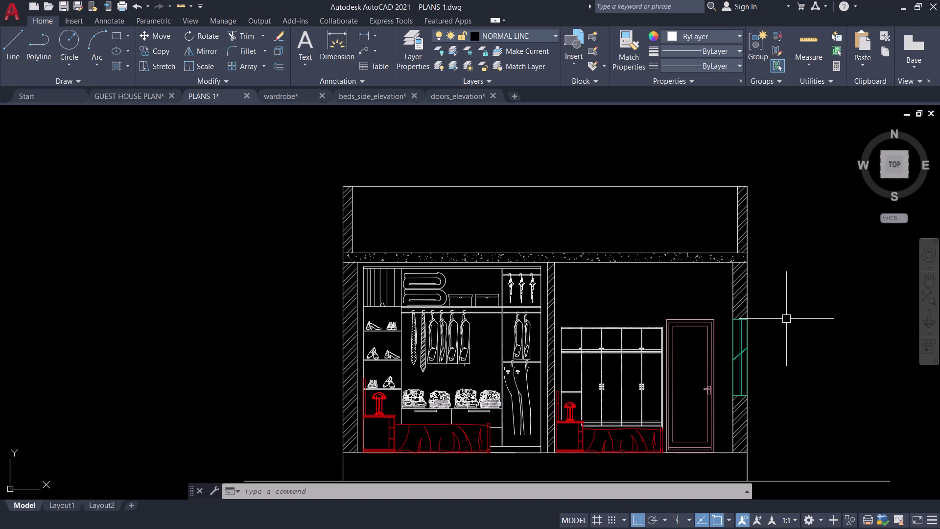
key(ctrl+s)
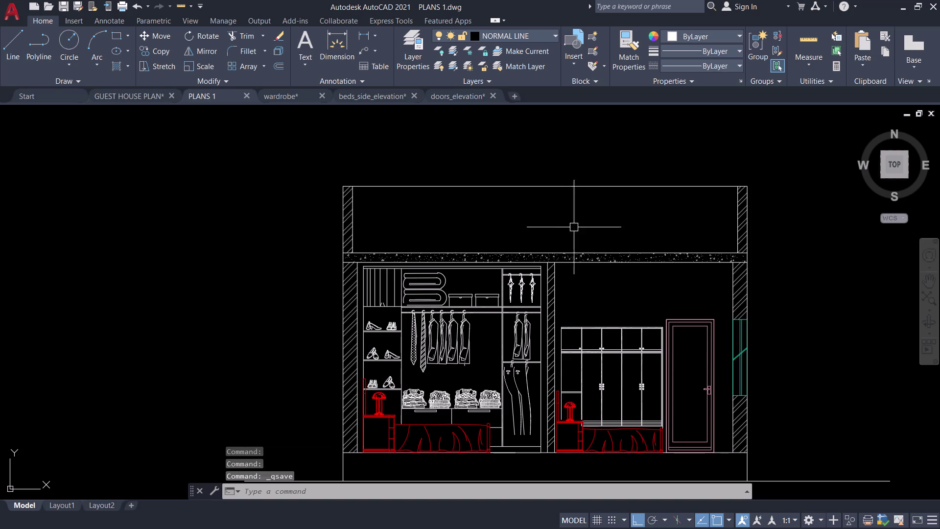
text(H)
key(space)
middle_drag(194, 236, 176, 171)
middle_click(176, 171)
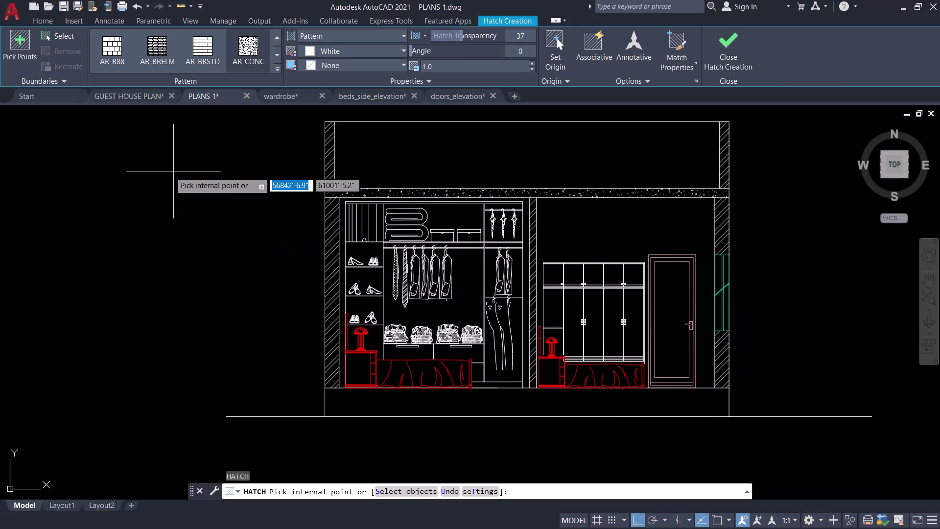
click(246, 45)
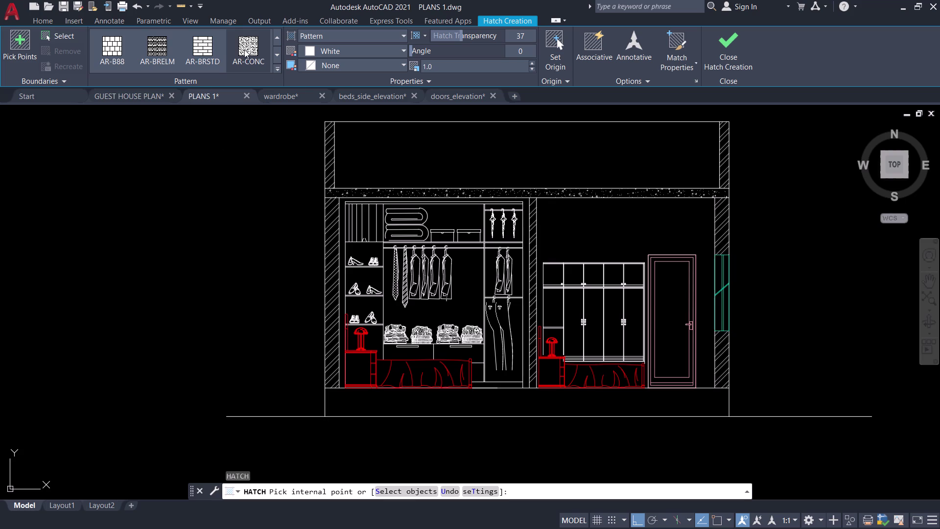
click(379, 405)
middle_drag(379, 406, 319, 361)
middle_click(319, 362)
scroll(up, 3)
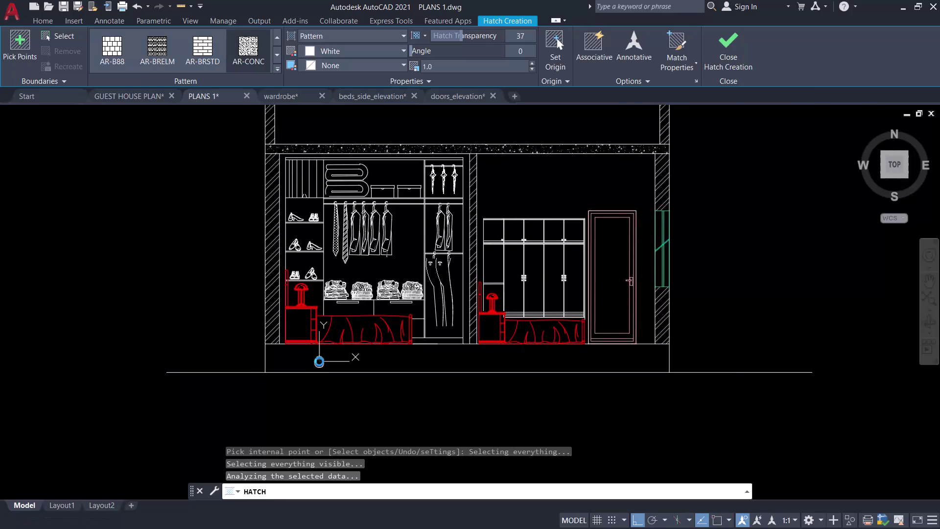
scroll(up, 3)
scroll(down, 3)
middle_drag(319, 361, 178, 361)
key(Escape)
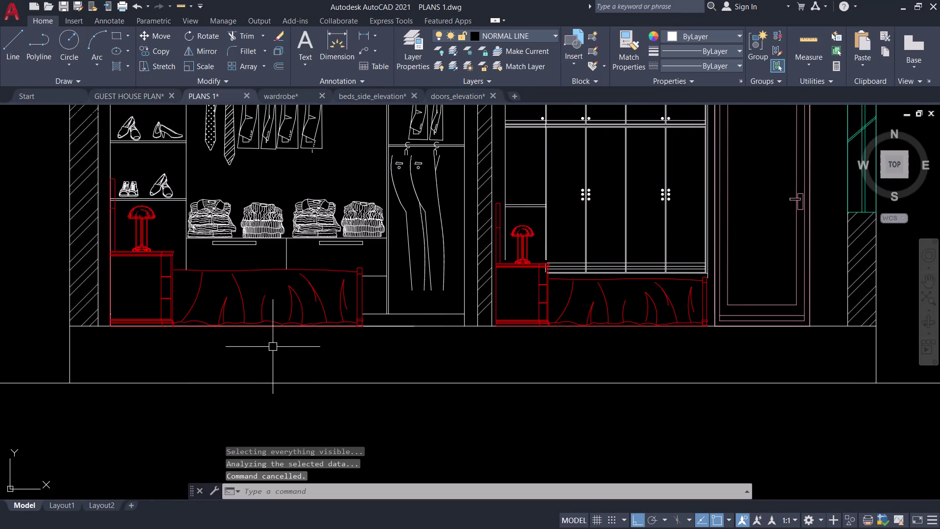
scroll(up, 3)
click(483, 308)
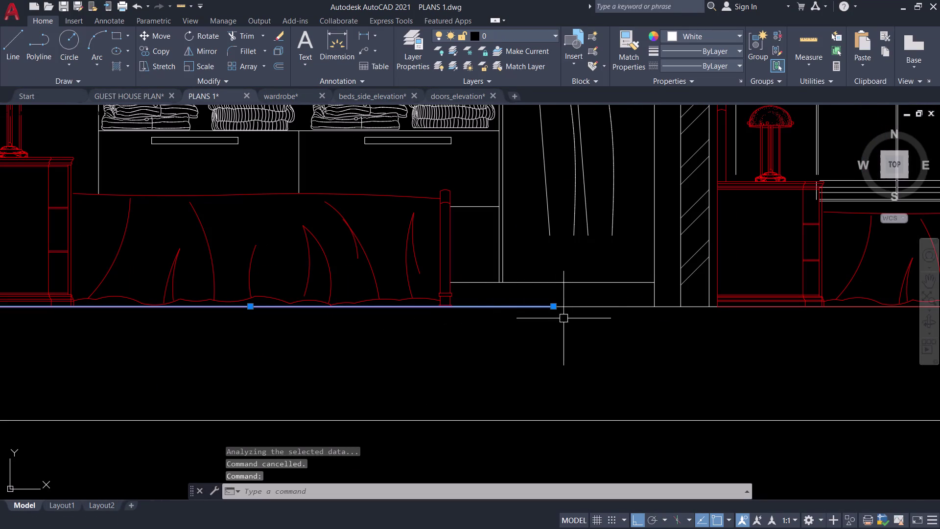
click(575, 308)
scroll(down, 3)
middle_drag(531, 366, 459, 366)
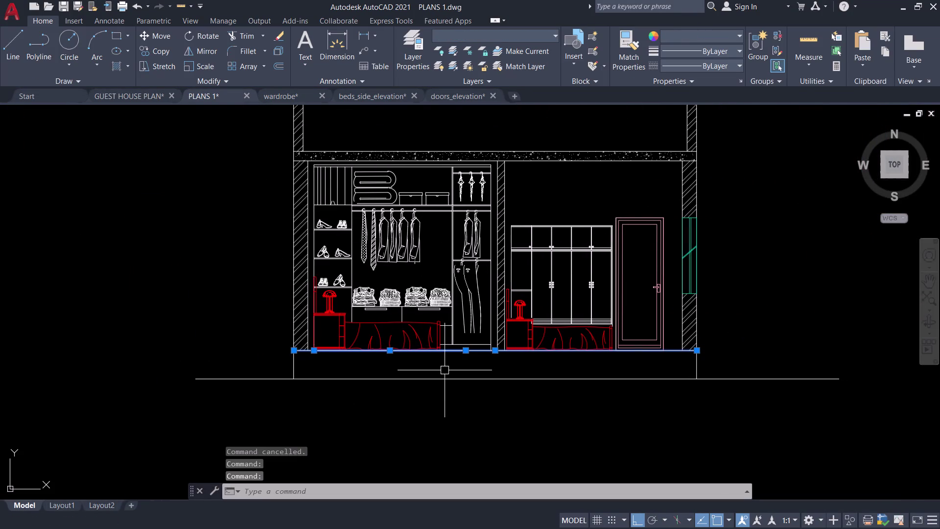
key(j)
key(space)
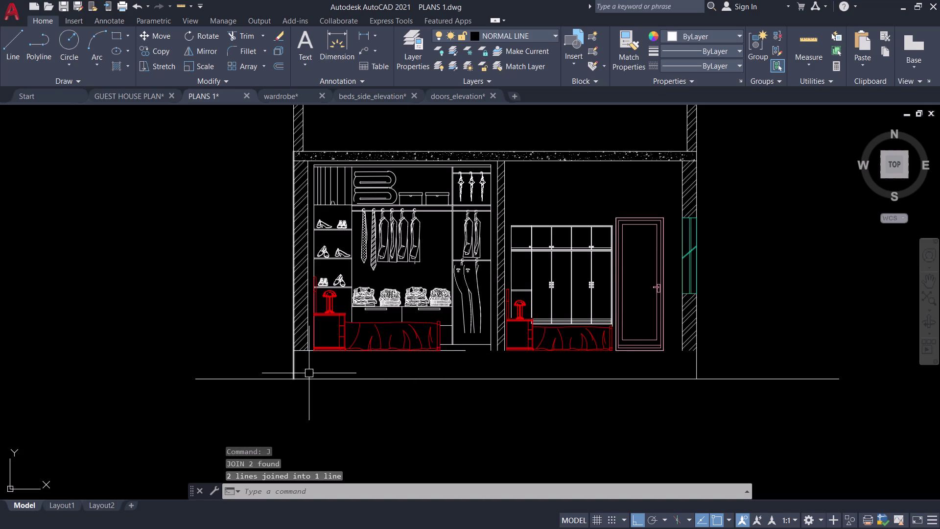
click(311, 383)
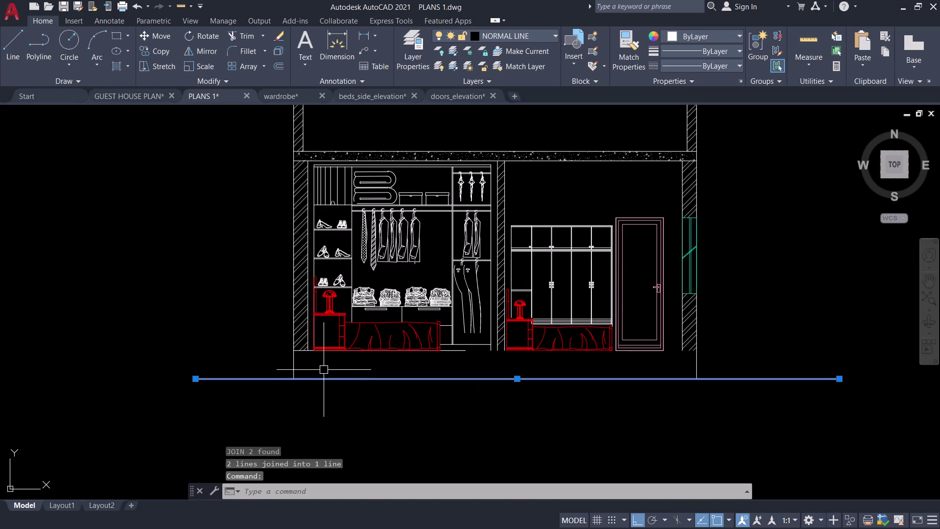
key(Escape)
text(H)
key(space)
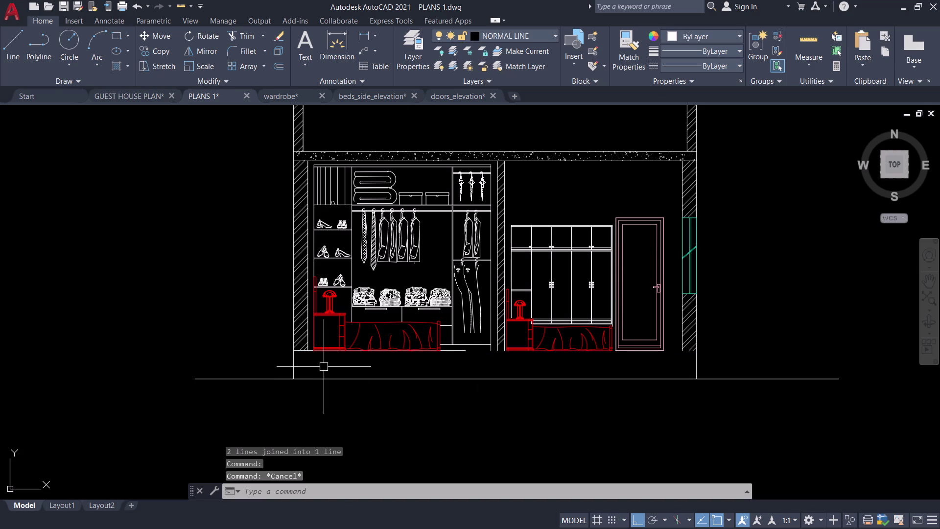
click(375, 367)
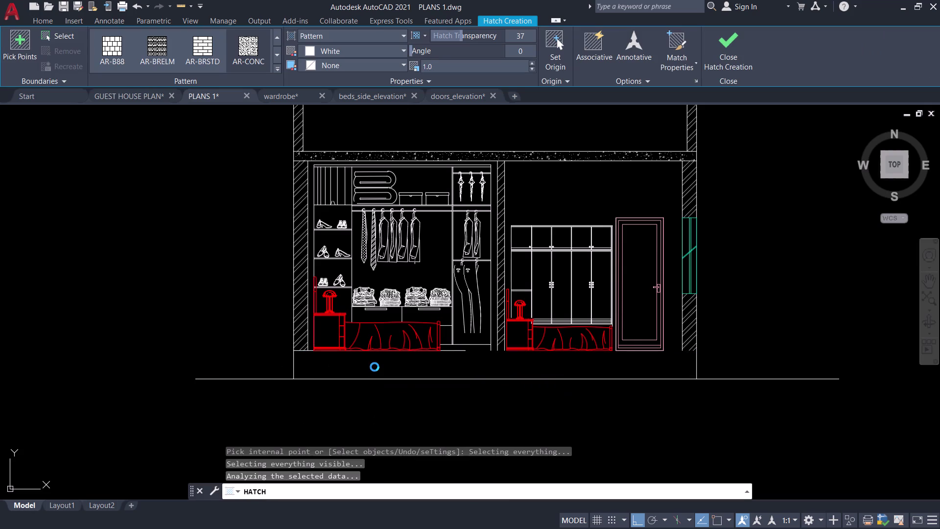
scroll(up, 3)
scroll(down, 3)
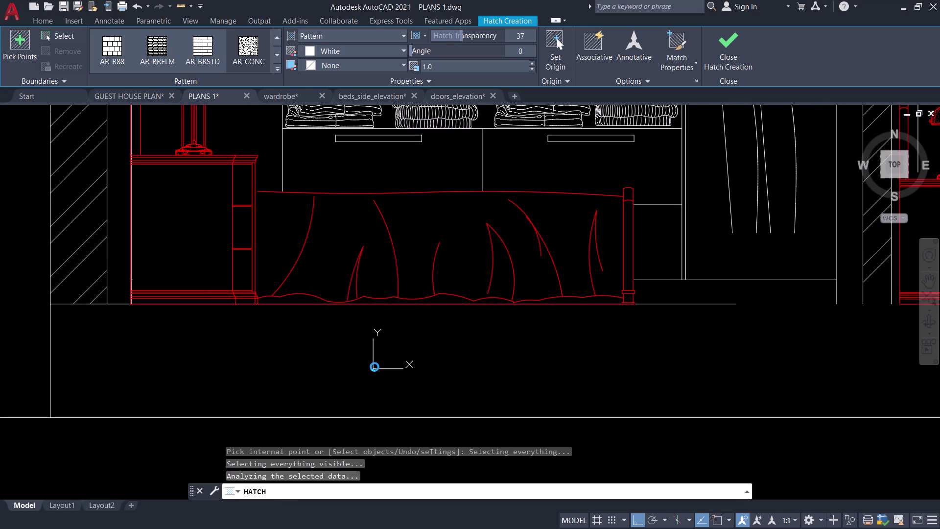
middle_drag(375, 367, 237, 374)
key(Escape)
scroll(down, 3)
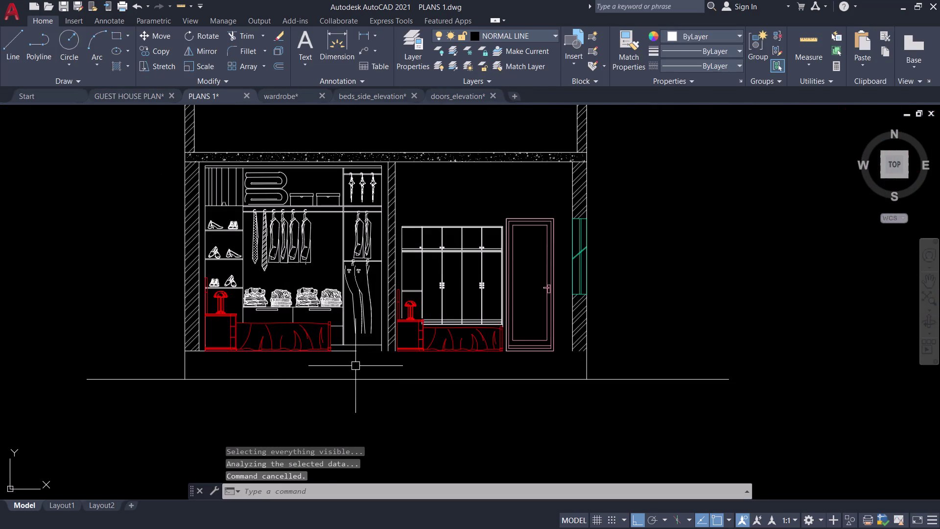
key(ctrl+z)
key(ctrl+z)
Undo the floor-line join and erase the stray floor line segment.
key(ctrl+z)
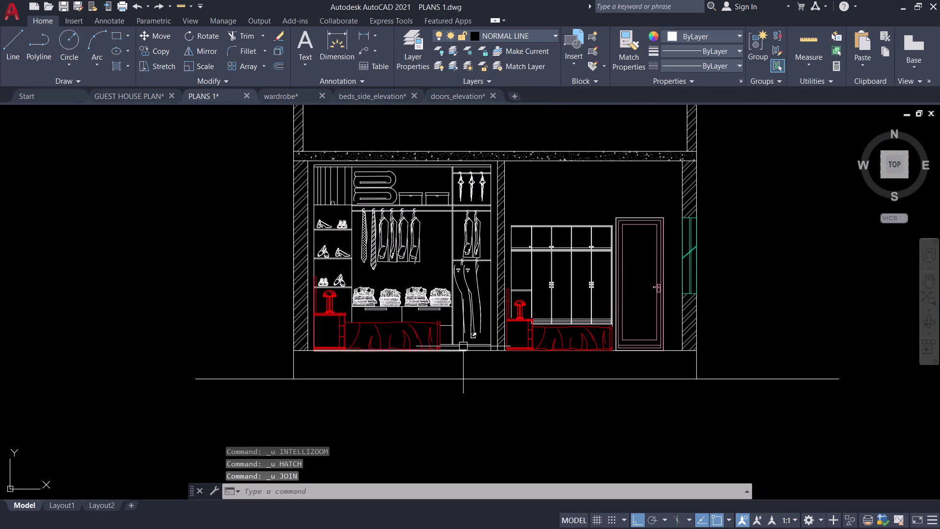
scroll(up, 3)
click(417, 384)
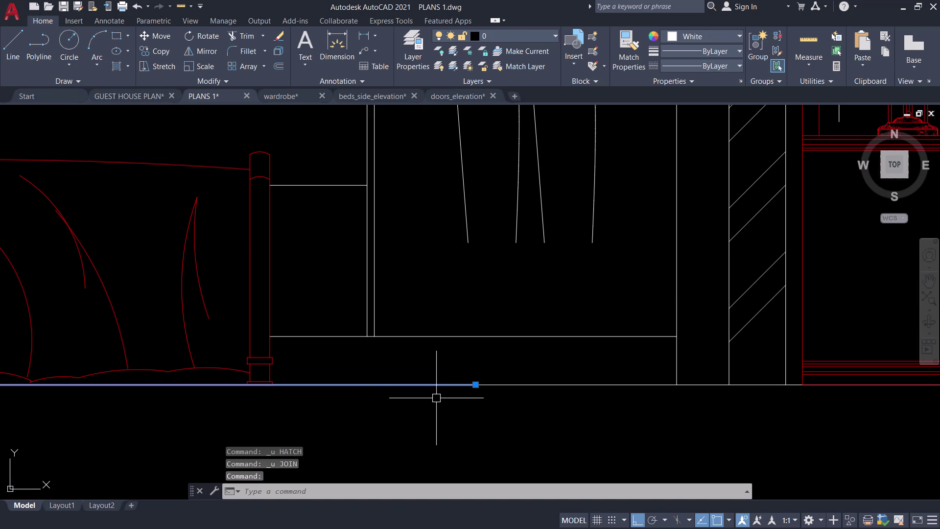
text(E)
key(space)
scroll(down, 3)
middle_drag(438, 413, 438, 414)
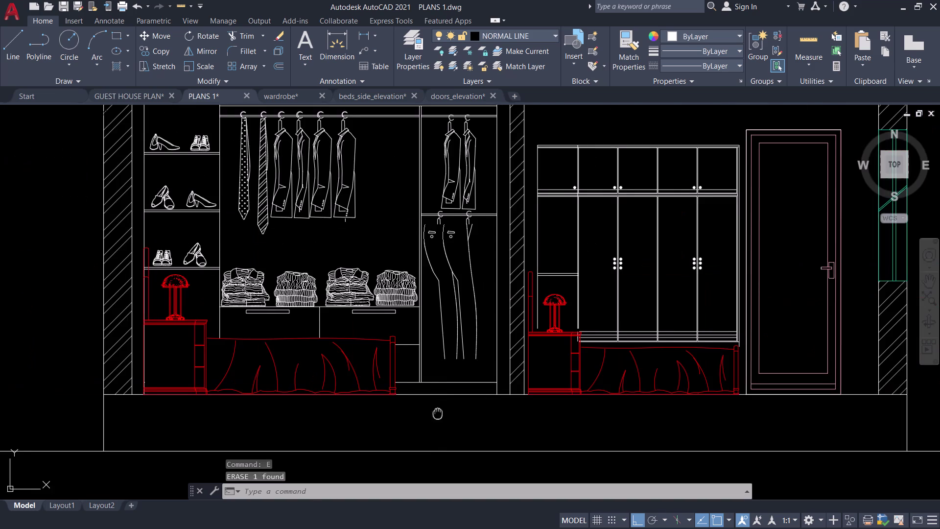
middle_drag(438, 414, 402, 388)
click(415, 370)
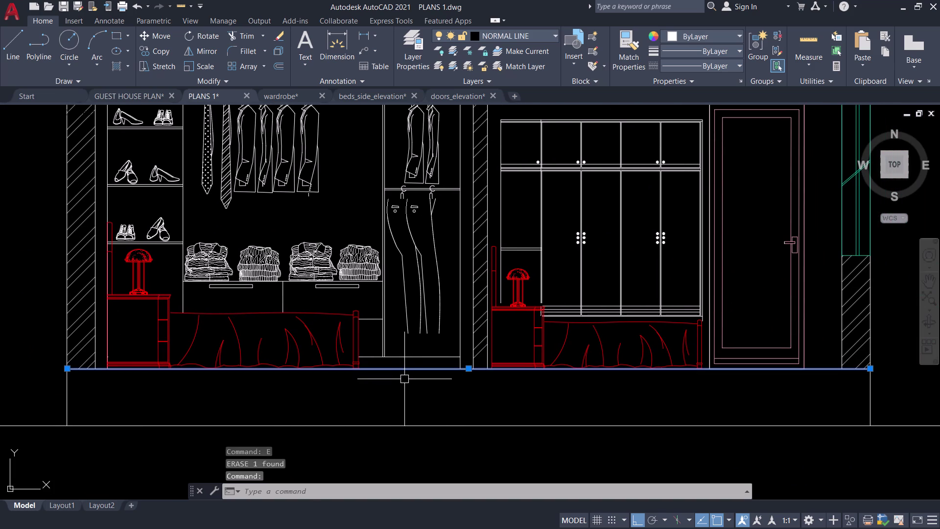
key(Escape)
Start a hatch and pick inside the floor strip below the beds.
text(H)
key(space)
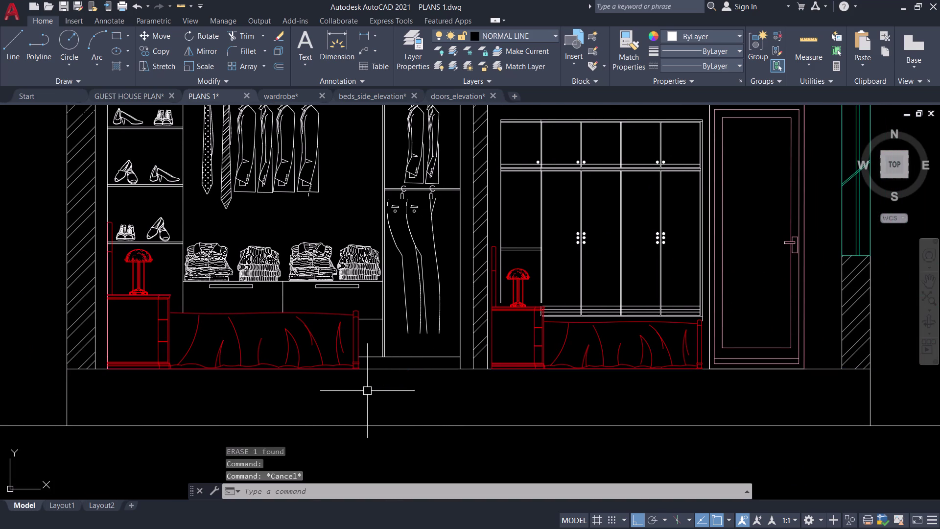
click(377, 389)
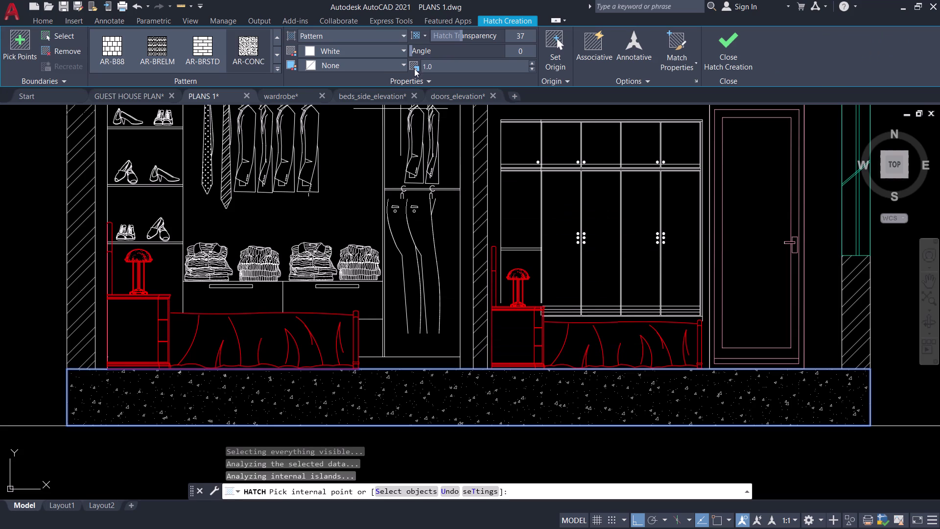
Confirm the concrete hatch on the floor strip and recentre the elevation.
click(721, 42)
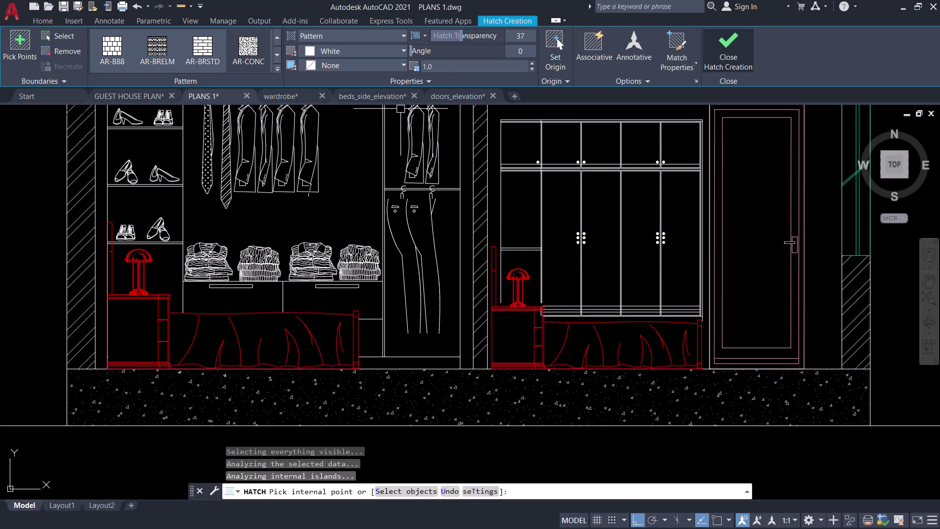
scroll(down, 3)
middle_drag(511, 364, 366, 412)
middle_click(367, 412)
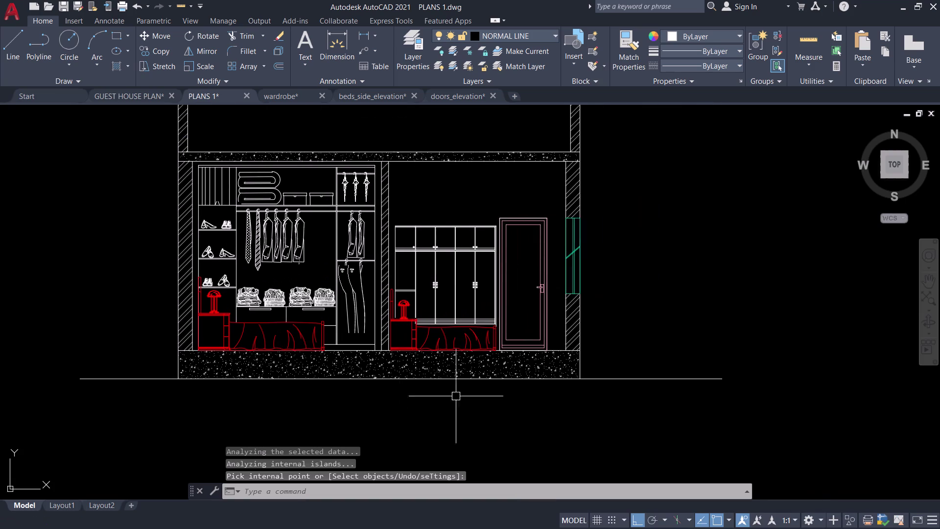
middle_drag(641, 303, 692, 340)
middle_drag(694, 331, 743, 284)
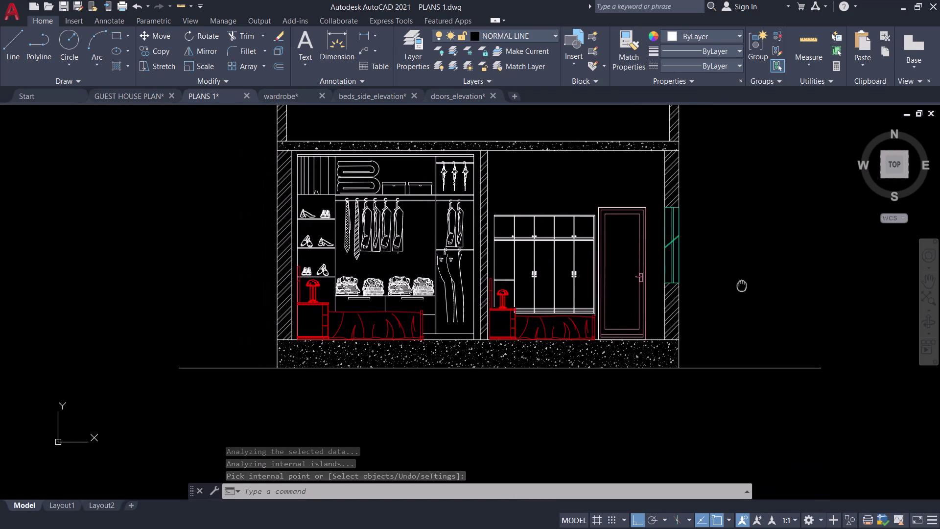
middle_drag(743, 284, 823, 291)
Start and cancel another hatch, then save PLANS 1.
scroll(up, 3)
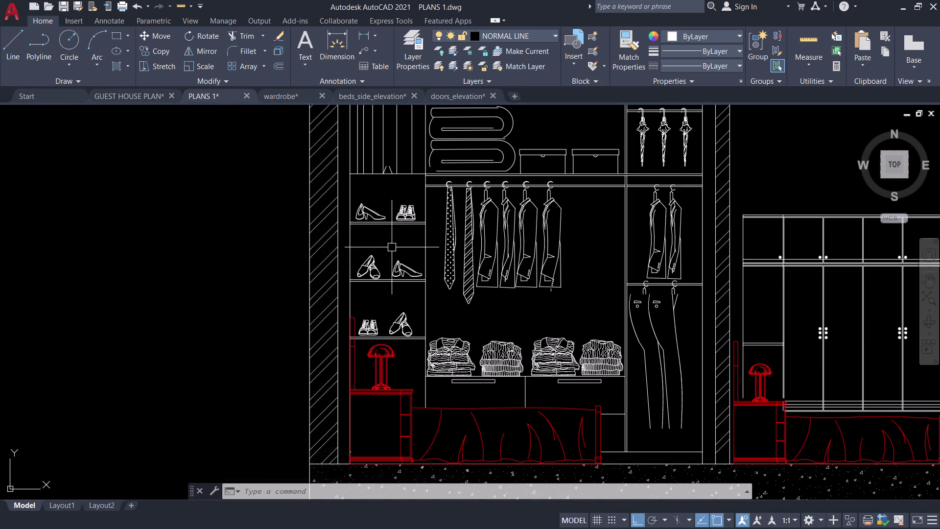
text(H)
key(space)
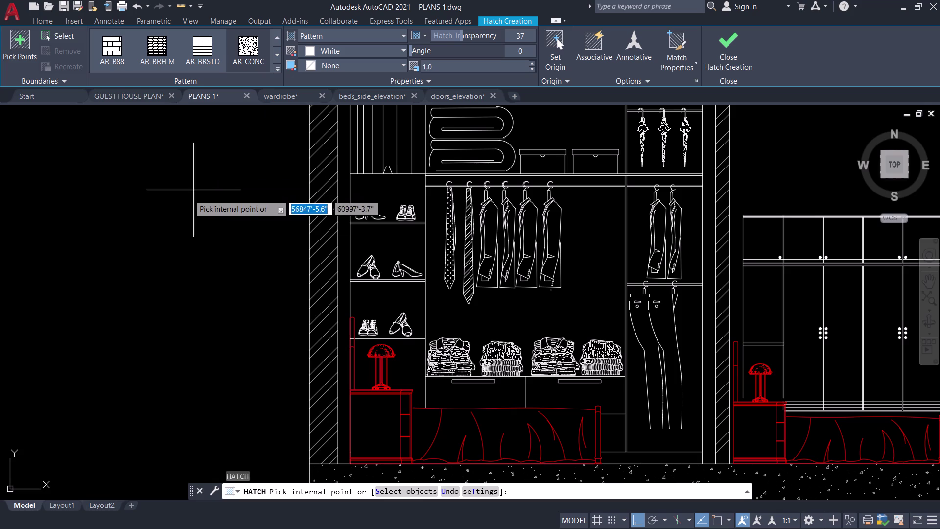
key(Escape)
scroll(down, 3)
middle_drag(179, 210, 223, 240)
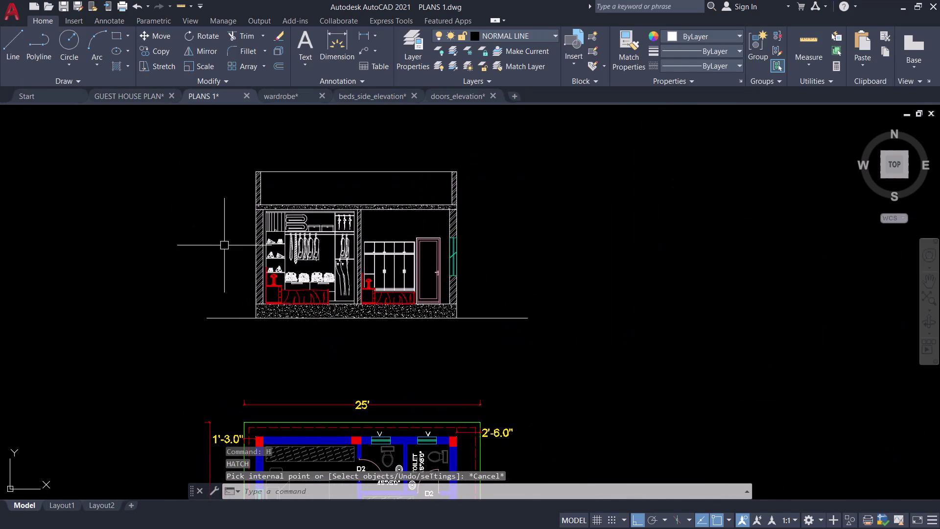
key(ctrl+s)
Set the 2D model space uniform background to White in Options > Display > Colors.
text(O)
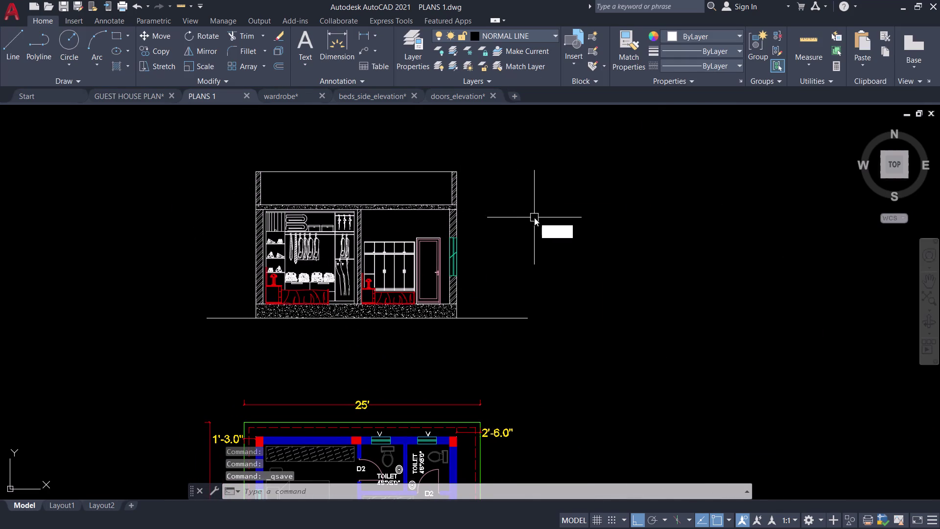
text(P)
key(space)
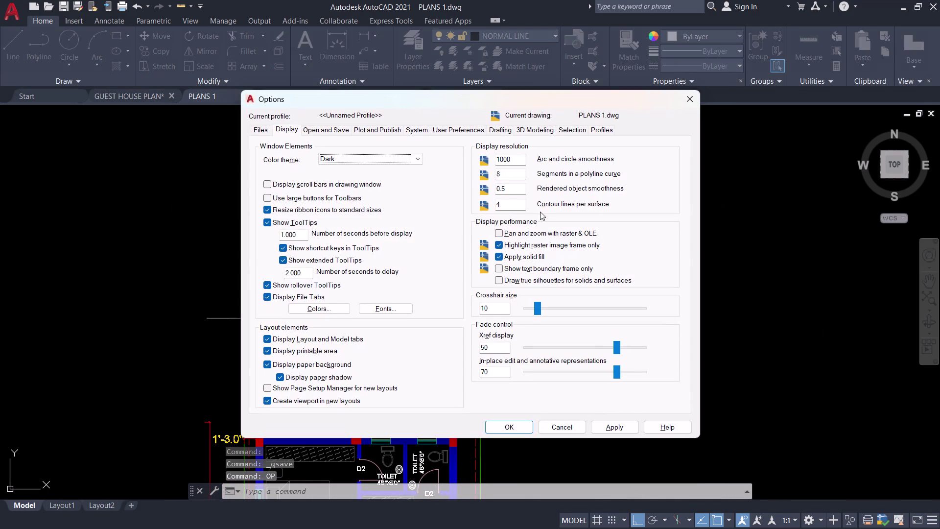
click(329, 309)
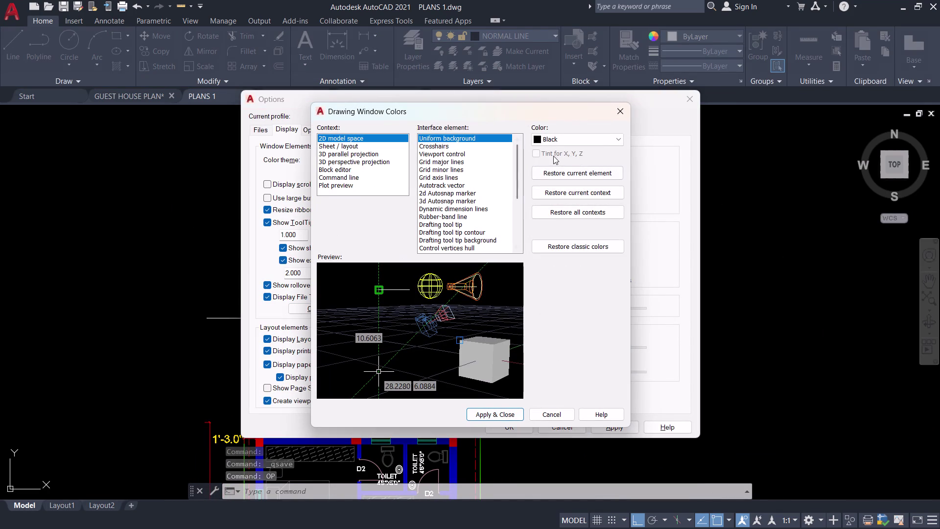
click(563, 142)
click(547, 208)
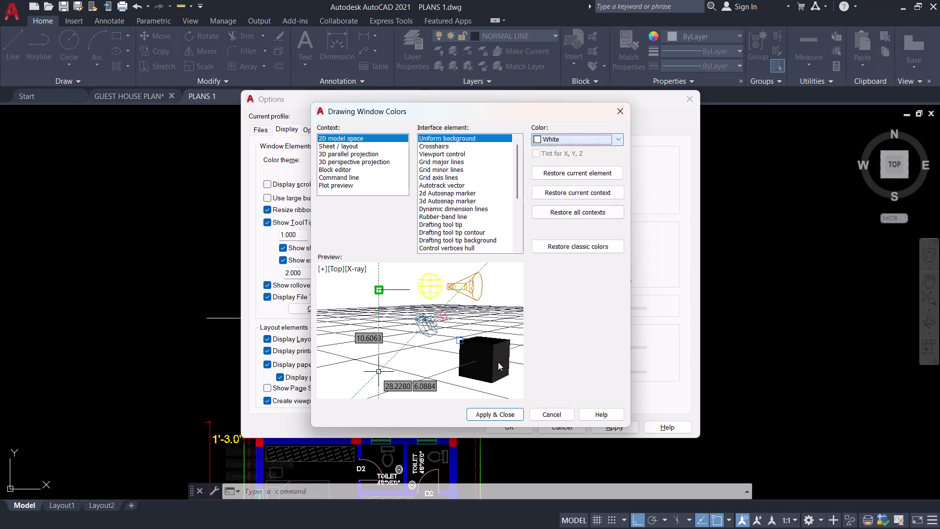
click(497, 413)
click(512, 424)
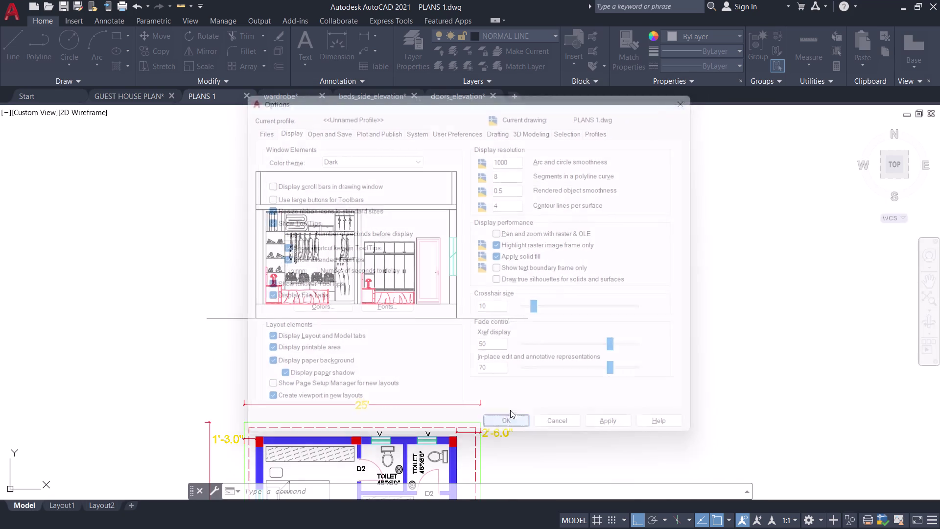
scroll(up, 3)
middle_drag(630, 261, 634, 262)
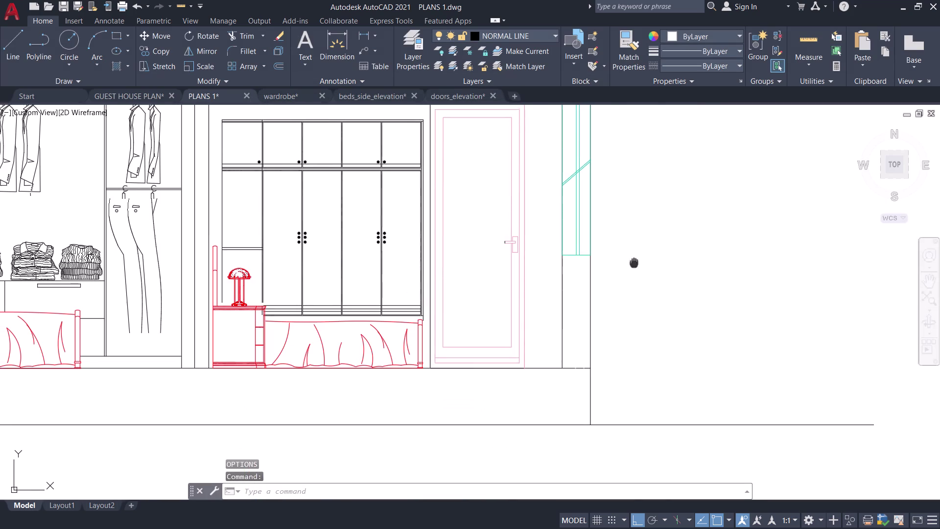
middle_drag(634, 263, 712, 318)
scroll(down, 3)
middle_drag(711, 319, 758, 349)
middle_click(757, 350)
middle_click(758, 350)
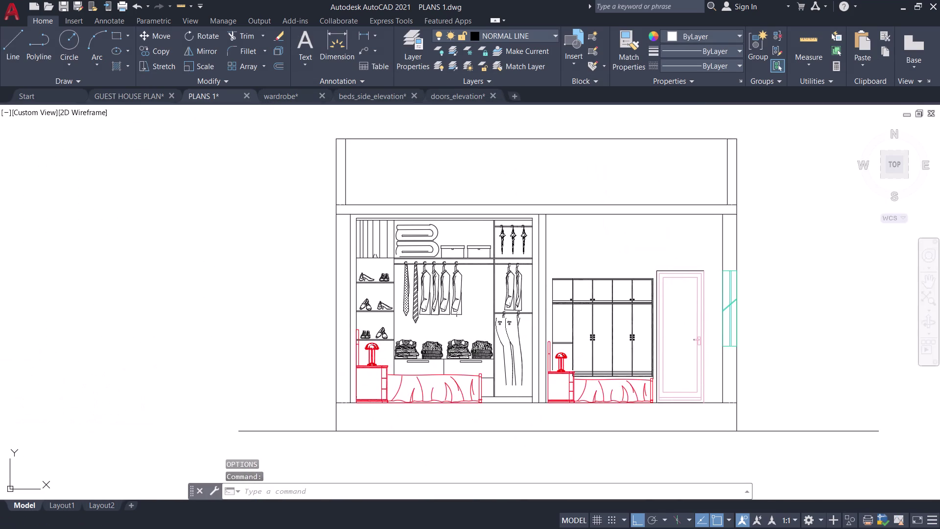
scroll(down, 3)
scroll(down, 3)
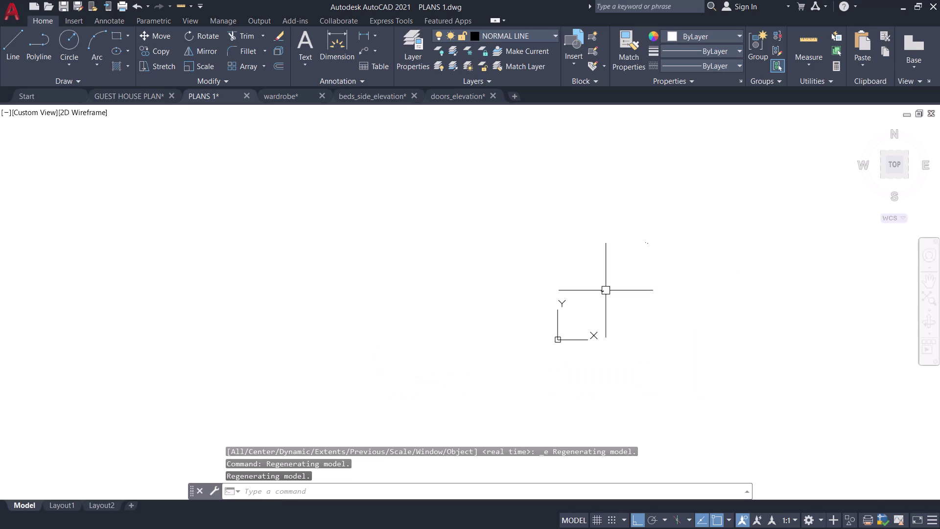
scroll(up, 3)
scroll(up, 3)
middle_click(599, 293)
middle_click(599, 294)
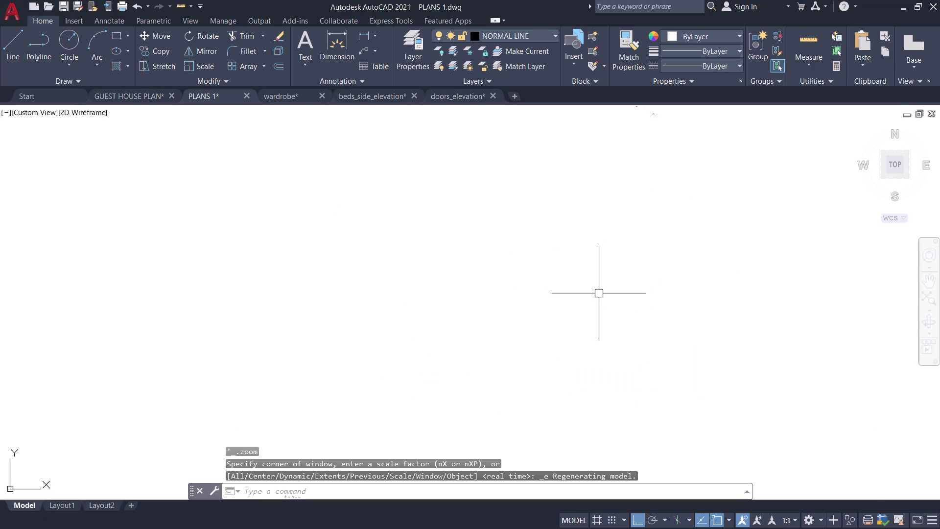
scroll(up, 3)
scroll(down, 3)
scroll(down, 3)
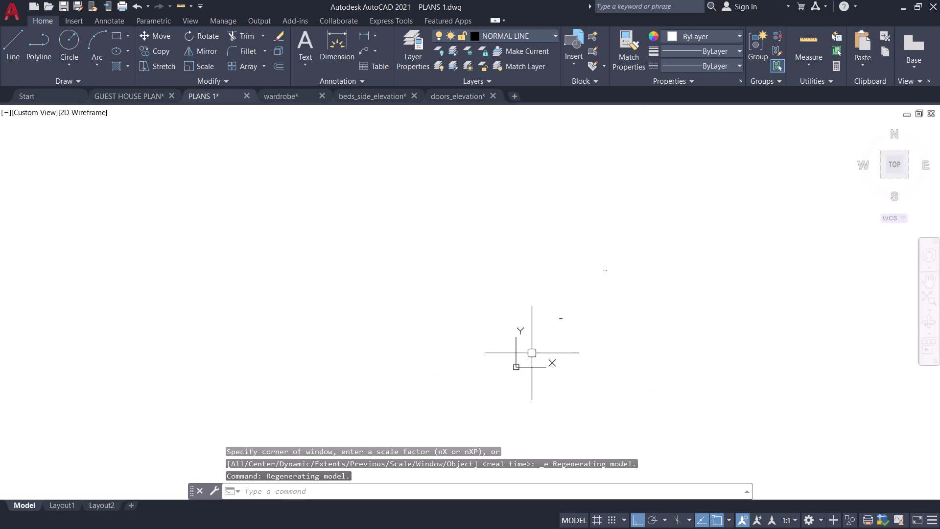
scroll(up, 3)
scroll(up, 3)
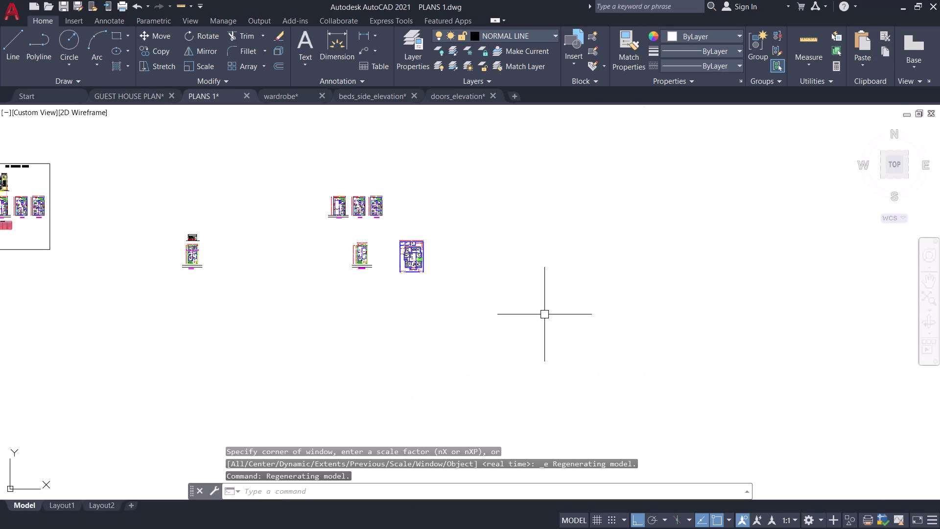
scroll(up, 3)
middle_drag(221, 240, 645, 263)
scroll(up, 3)
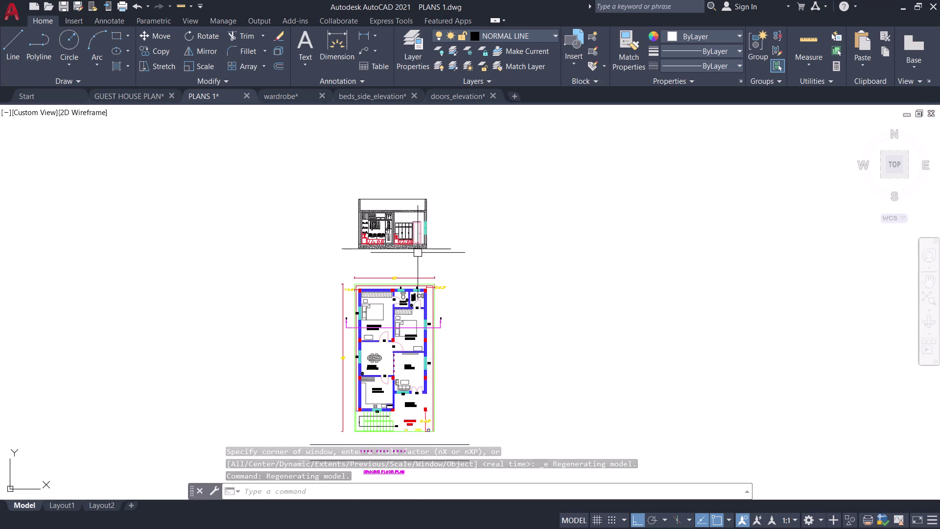
scroll(up, 3)
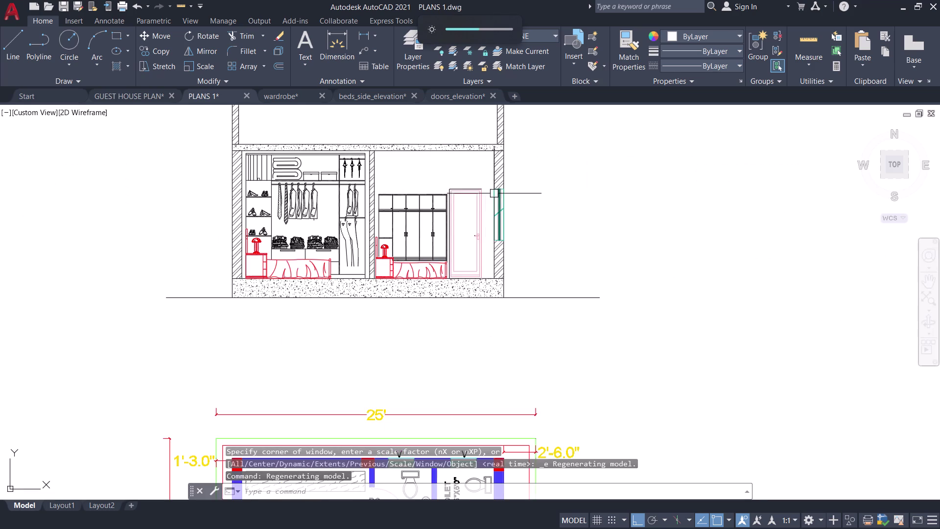
scroll(up, 3)
Move the door frame's top edge onto the DOORS layer.
click(419, 200)
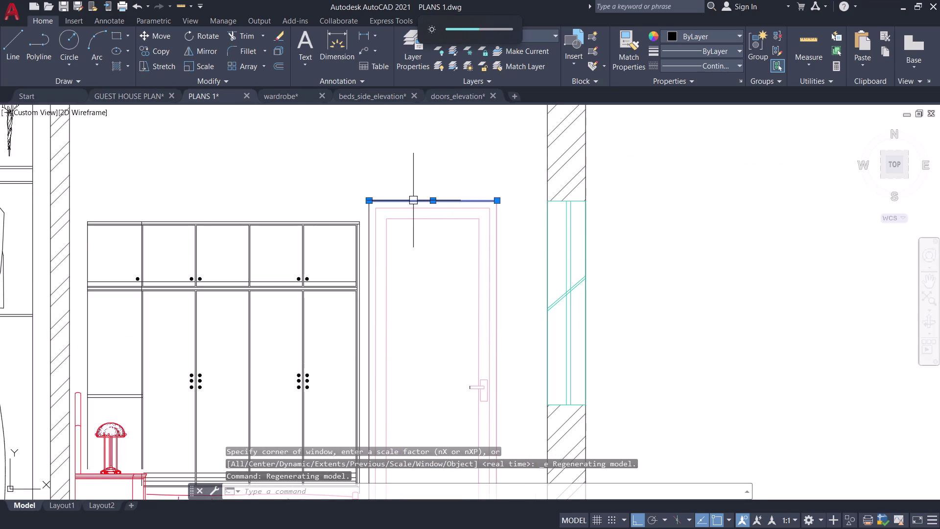
scroll(up, 3)
click(230, 255)
scroll(down, 3)
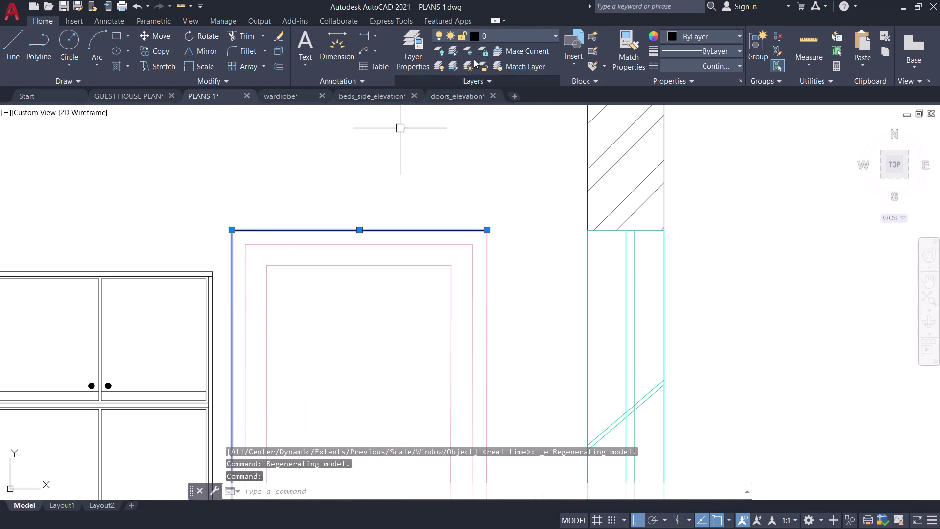
click(530, 30)
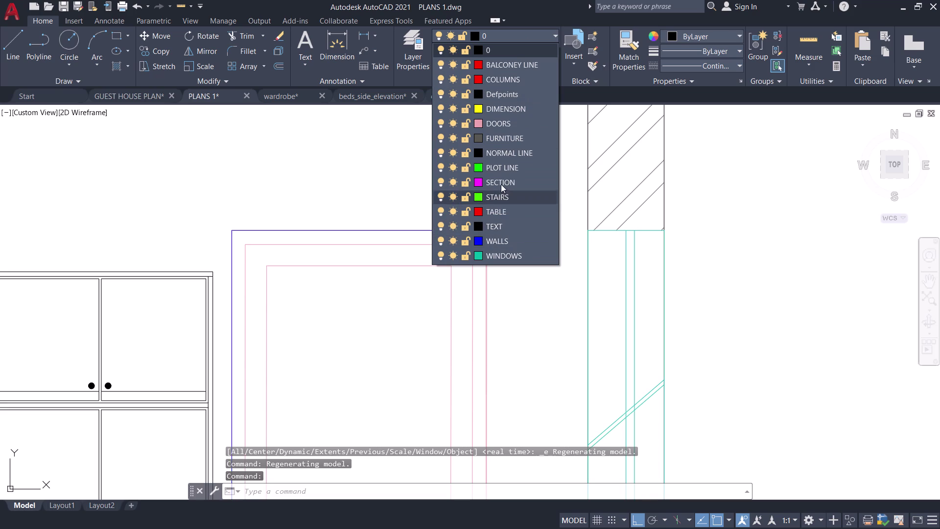
click(503, 124)
key(Escape)
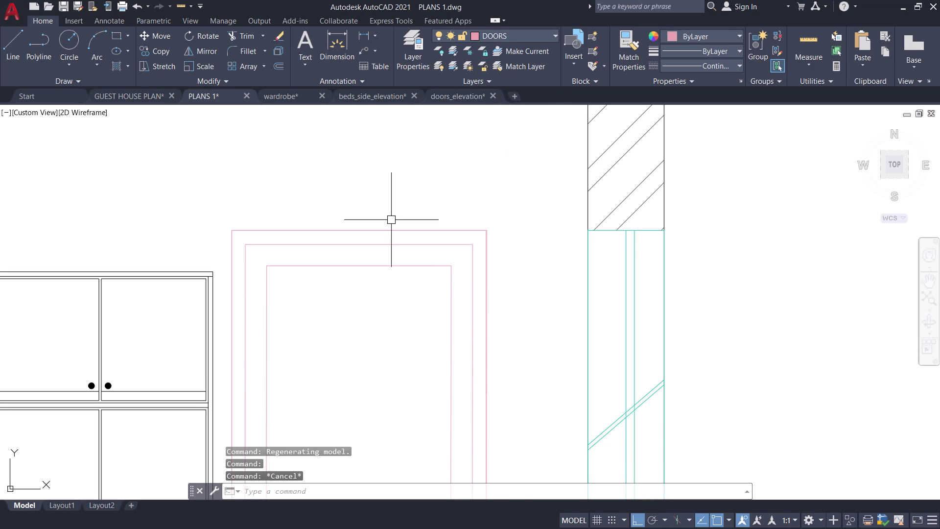
Move the door handle's end line onto the DOORS layer.
scroll(down, 3)
middle_drag(404, 211, 456, 186)
middle_drag(434, 231, 437, 254)
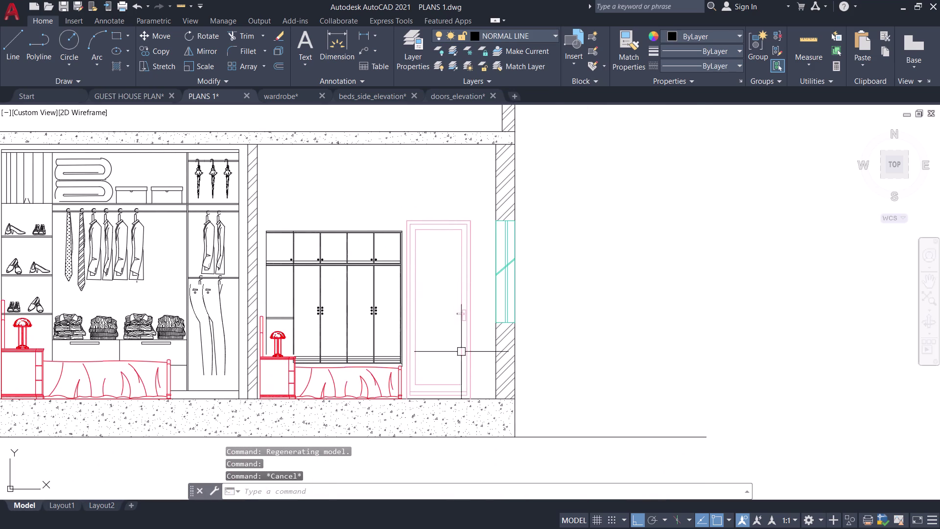
scroll(up, 3)
scroll(up, 3)
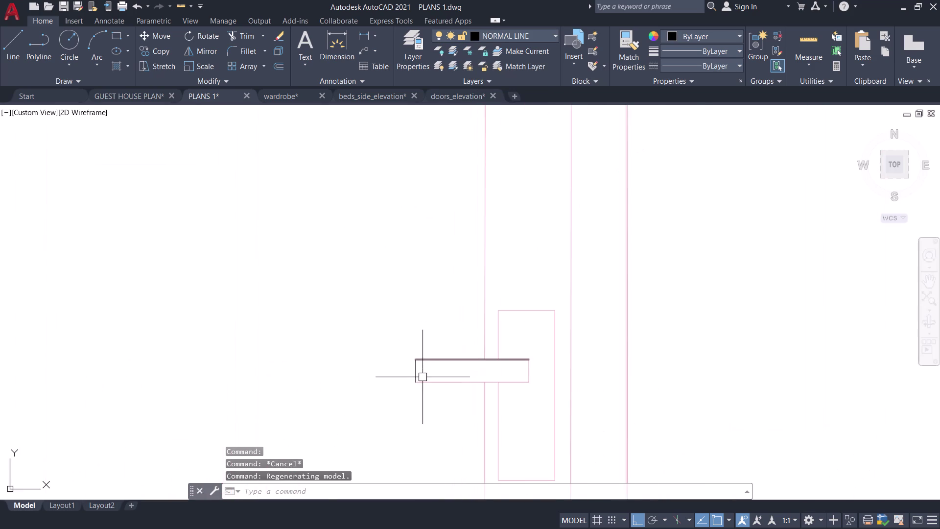
click(417, 374)
click(506, 37)
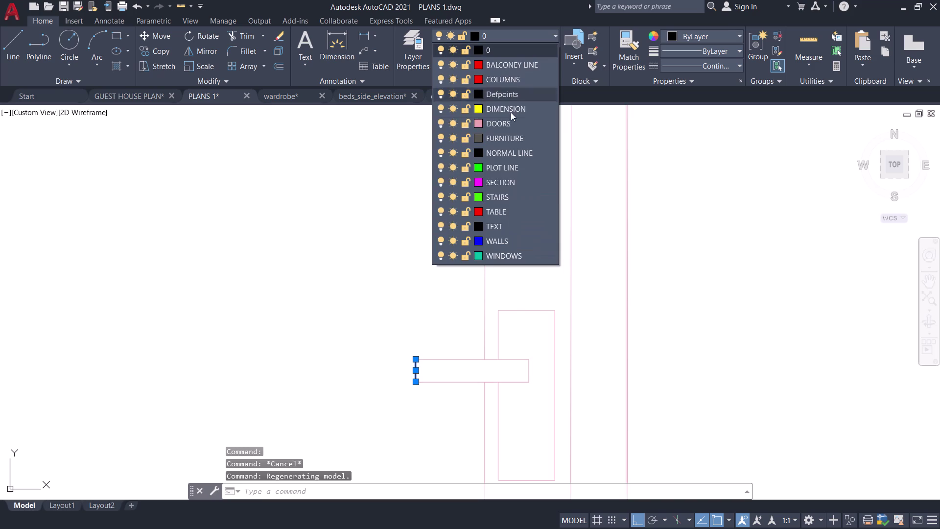
click(508, 123)
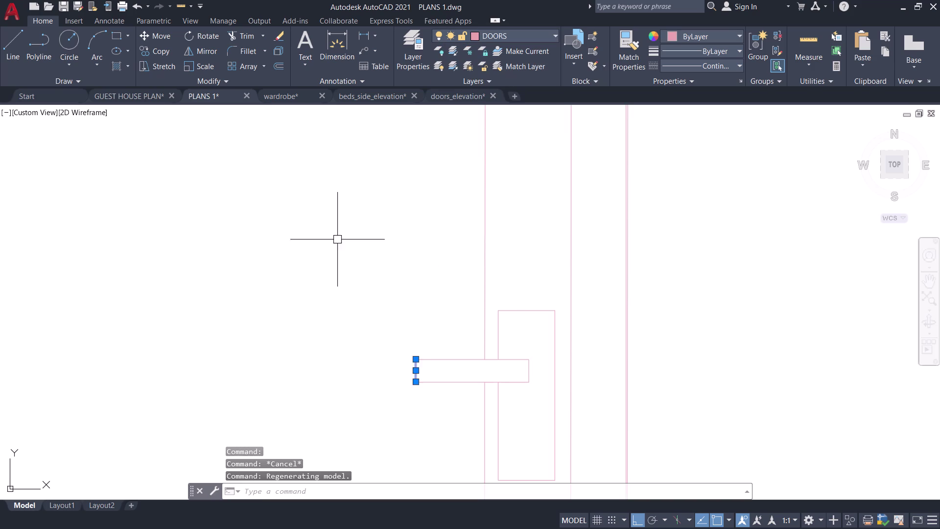
key(Escape)
scroll(down, 3)
scroll(down, 3)
middle_drag(337, 235, 430, 261)
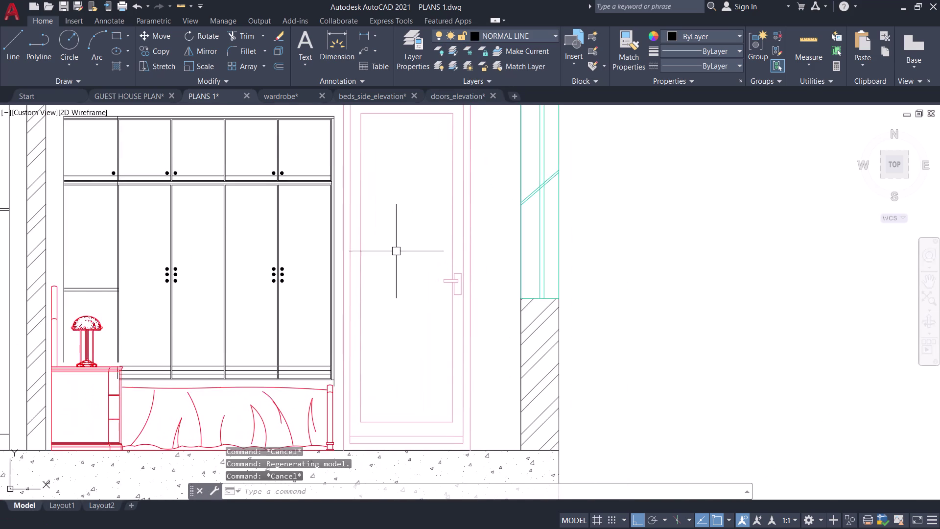
scroll(down, 3)
middle_drag(395, 251, 655, 297)
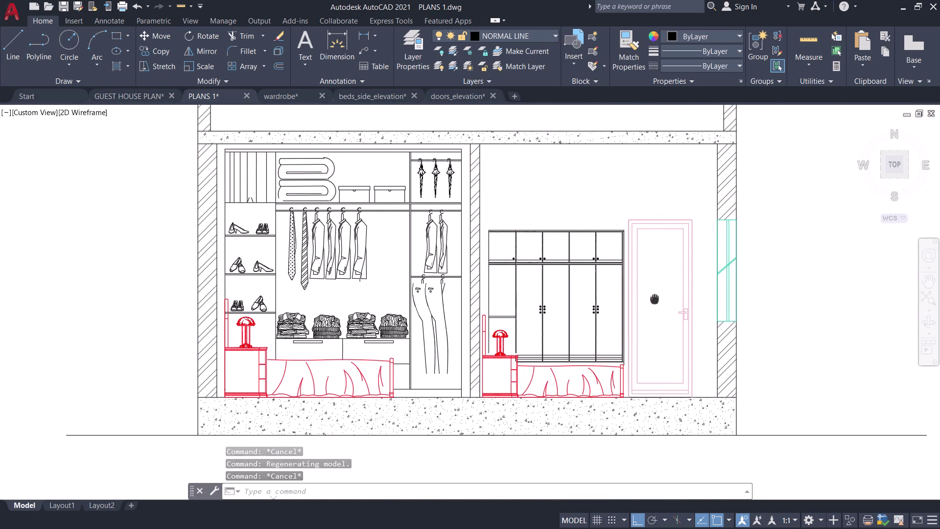
middle_drag(654, 297, 624, 289)
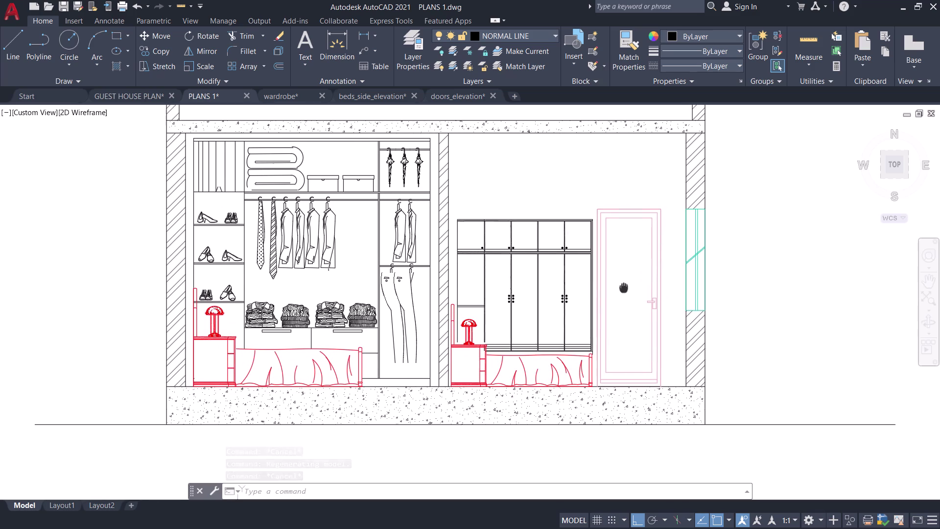
middle_drag(624, 288, 642, 294)
scroll(down, 3)
middle_drag(641, 294, 610, 296)
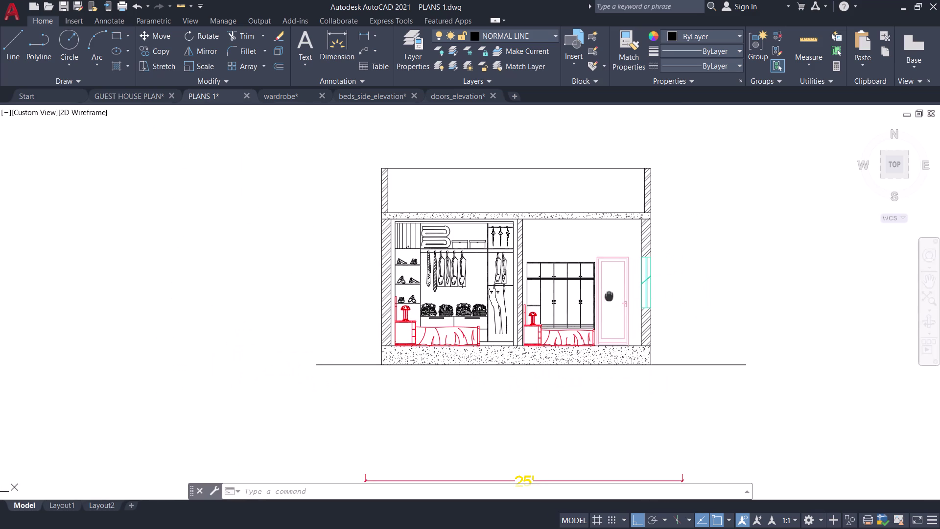
middle_drag(609, 296, 609, 295)
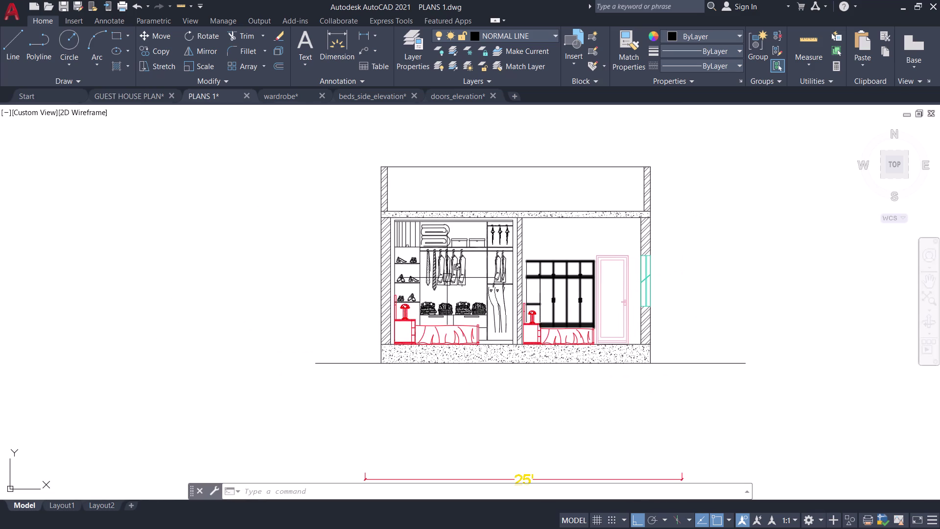
scroll(up, 3)
scroll(up, 3)
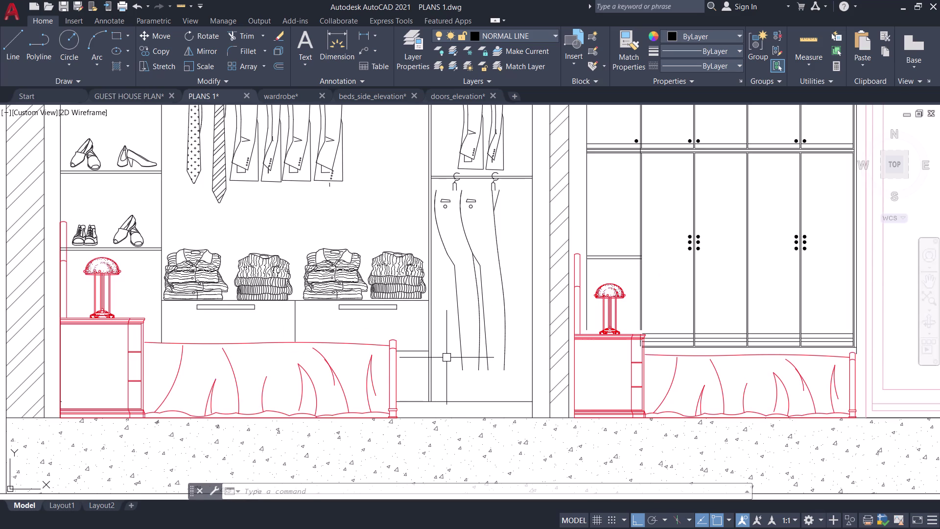
scroll(down, 3)
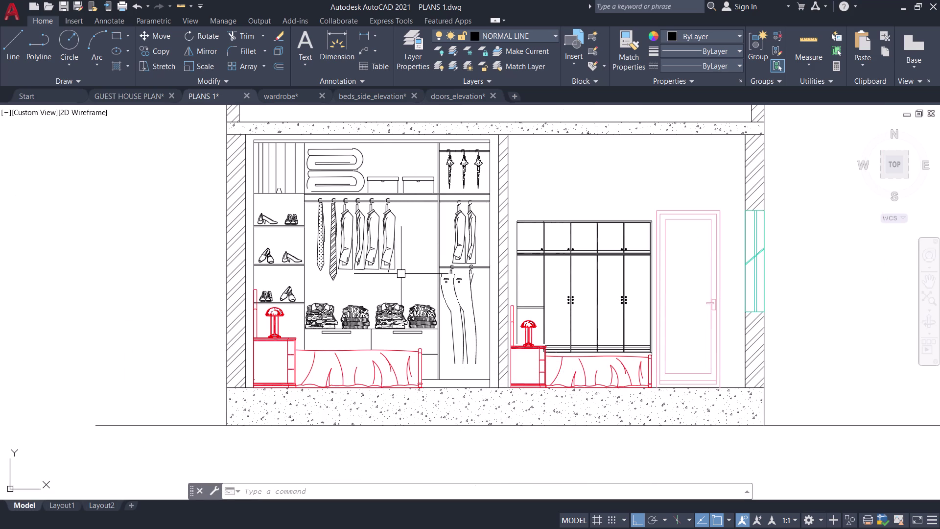
key(o)
text(P)
key(space)
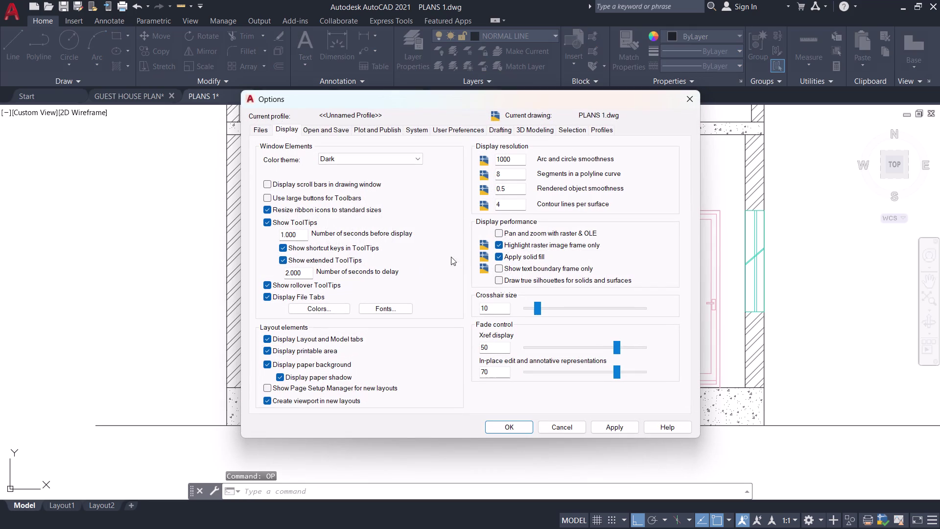
click(681, 99)
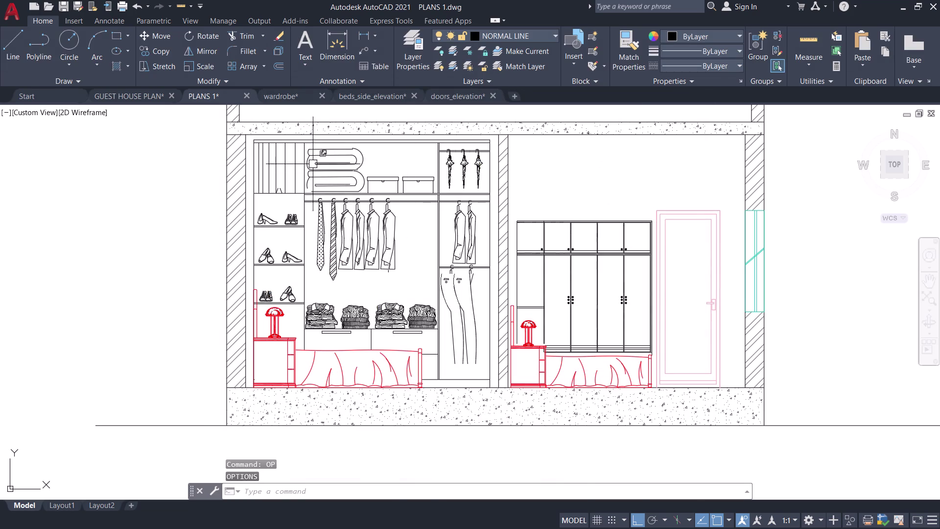
scroll(up, 3)
text(H)
key(space)
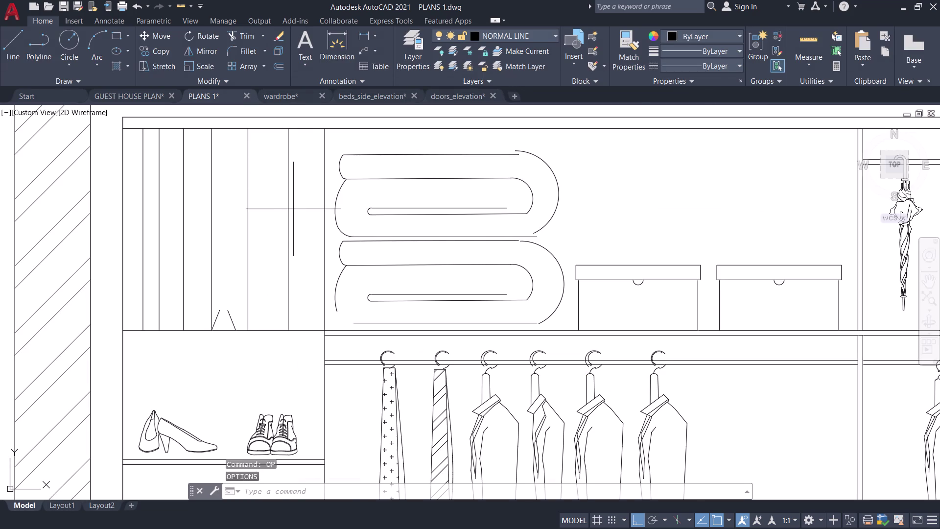
click(274, 66)
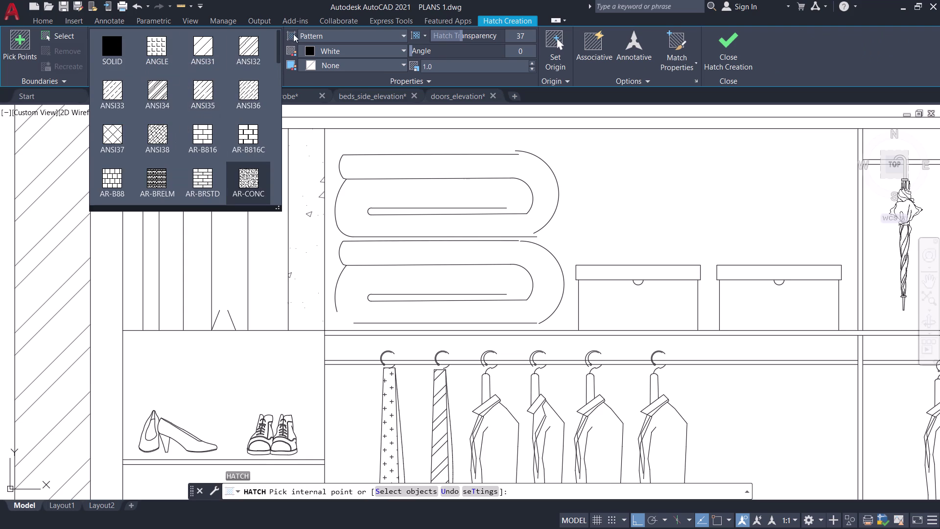
Switch the hatch type to Solid with colour 213,211,192.
double_click(313, 33)
click(313, 33)
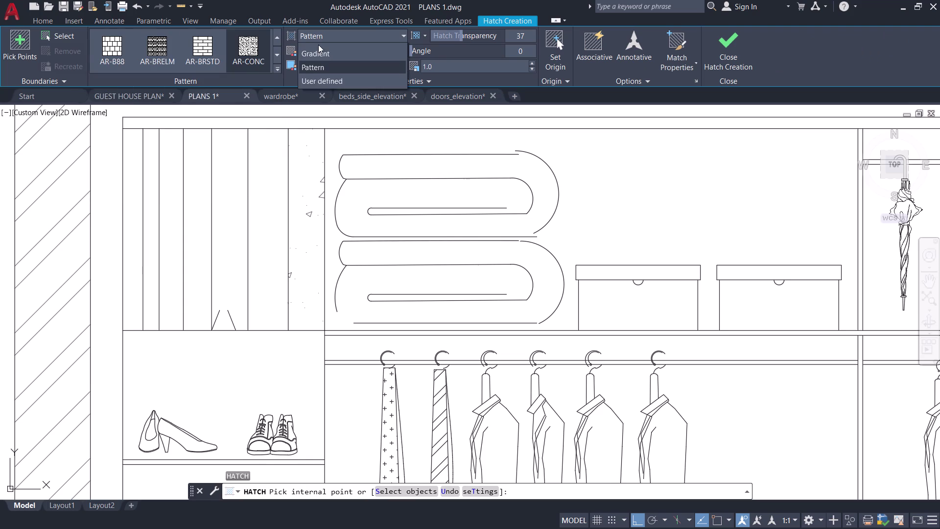
click(318, 48)
click(330, 64)
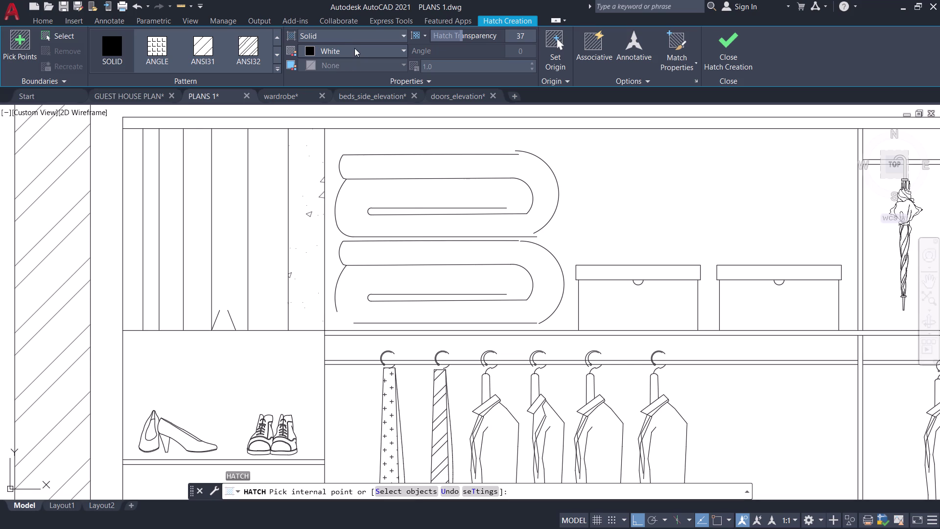
click(355, 48)
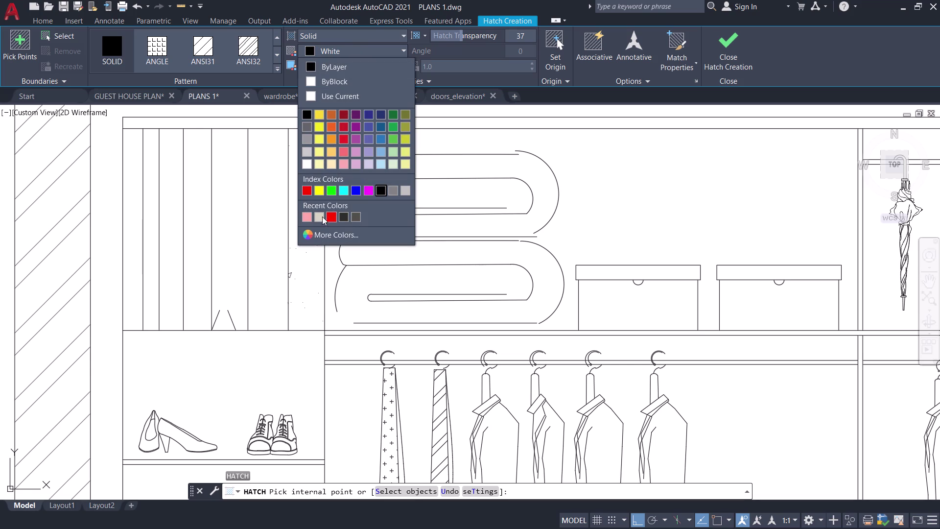
click(318, 216)
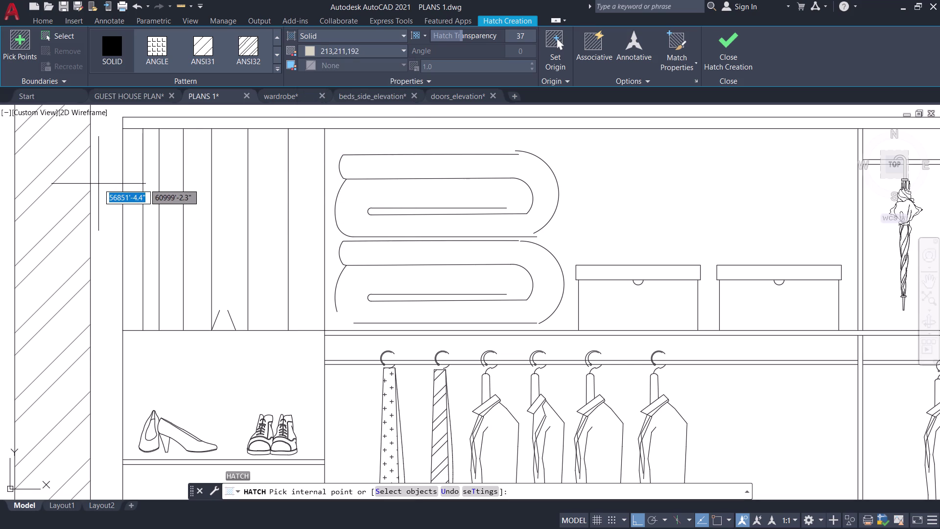
Pick an area near the wardrobe, stop the slow boundary search, and restart HATCH.
click(99, 184)
scroll(down, 3)
scroll(down, 3)
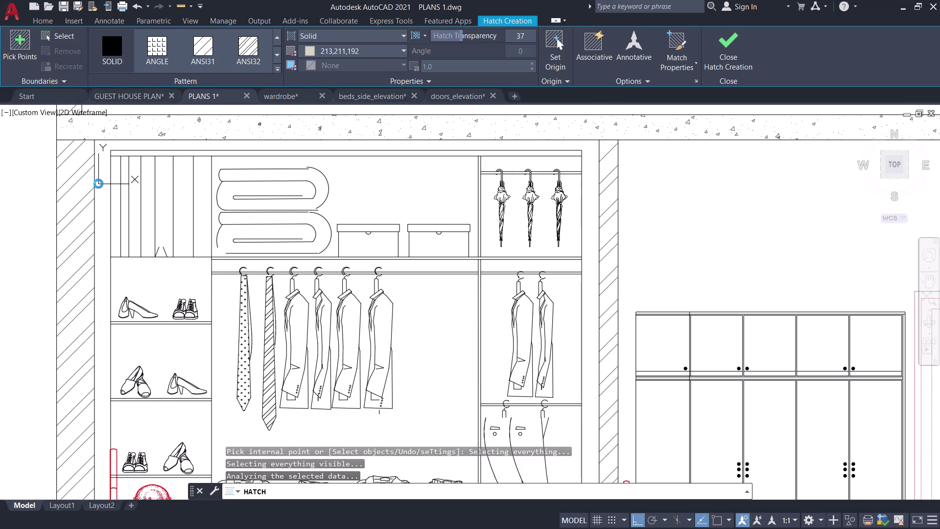
middle_drag(99, 184, 123, 181)
middle_click(124, 181)
scroll(up, 3)
middle_drag(116, 163, 138, 163)
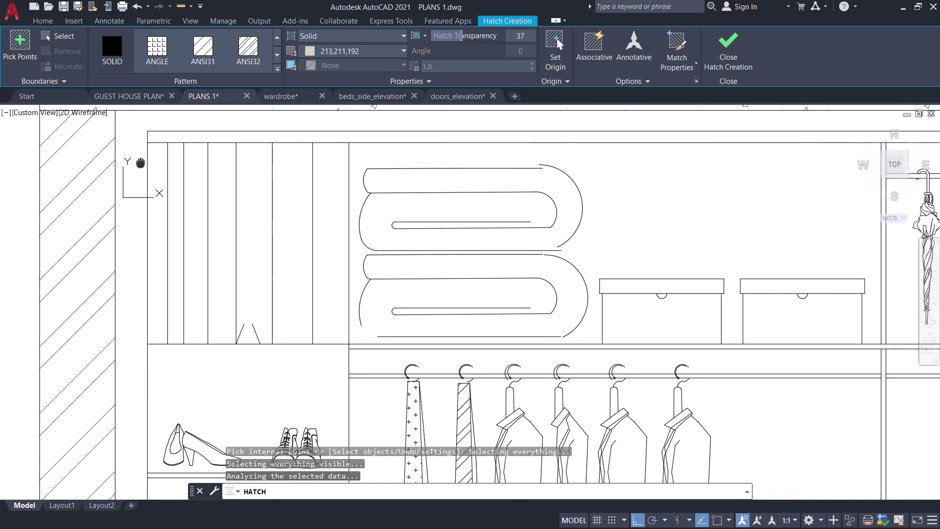
middle_drag(138, 163, 212, 209)
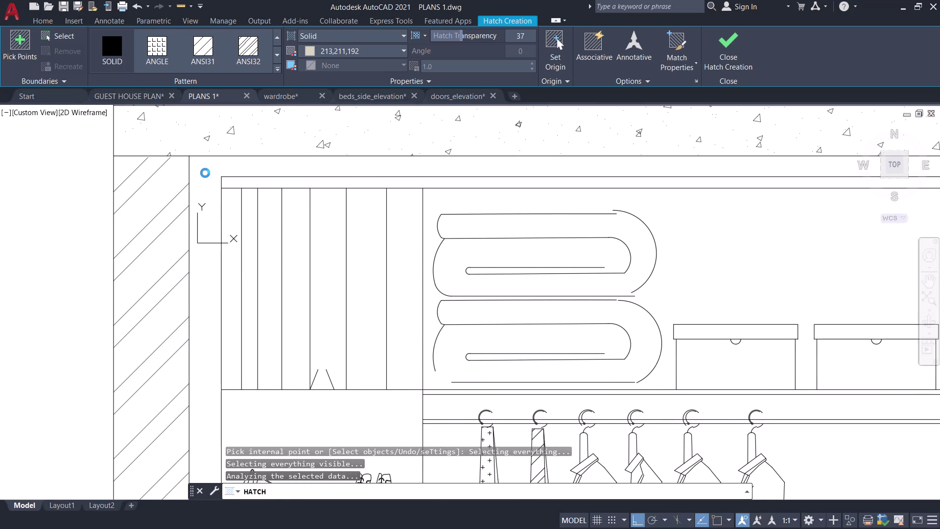
key(Escape)
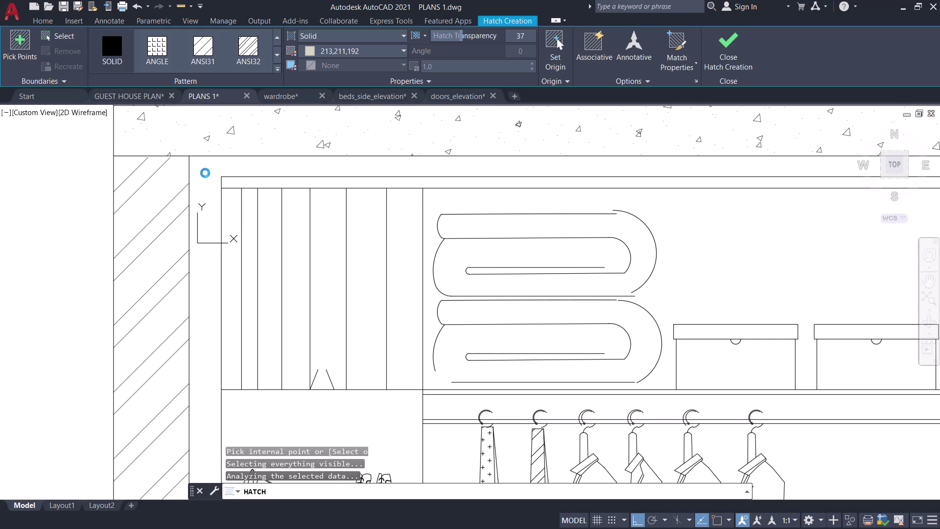
text(H)
key(space)
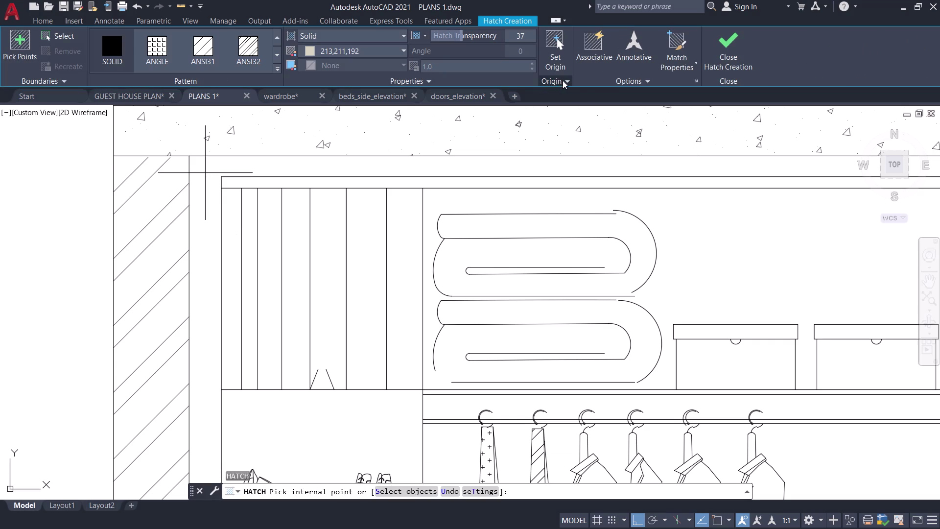
In the hatch Options flyout, set Draw Order to Do Not Assign and keep Outer Island Detection.
click(605, 81)
click(632, 125)
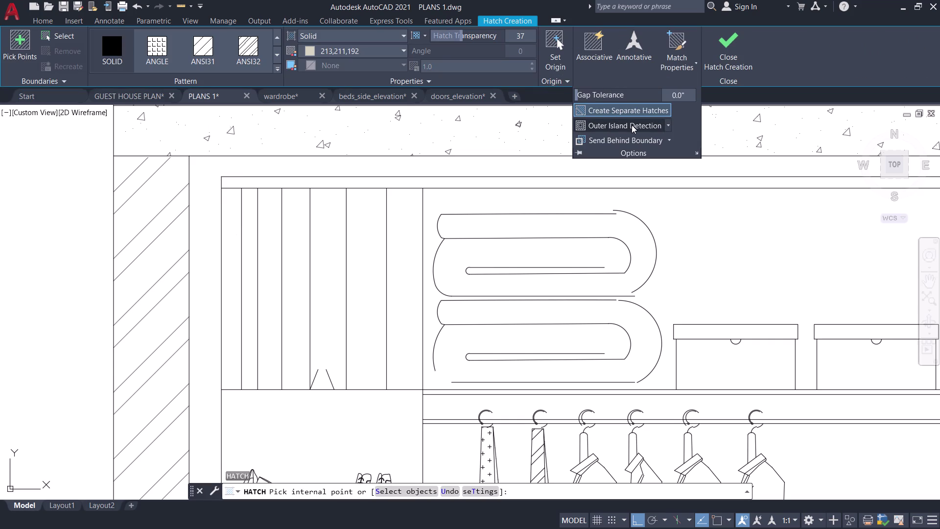
click(664, 125)
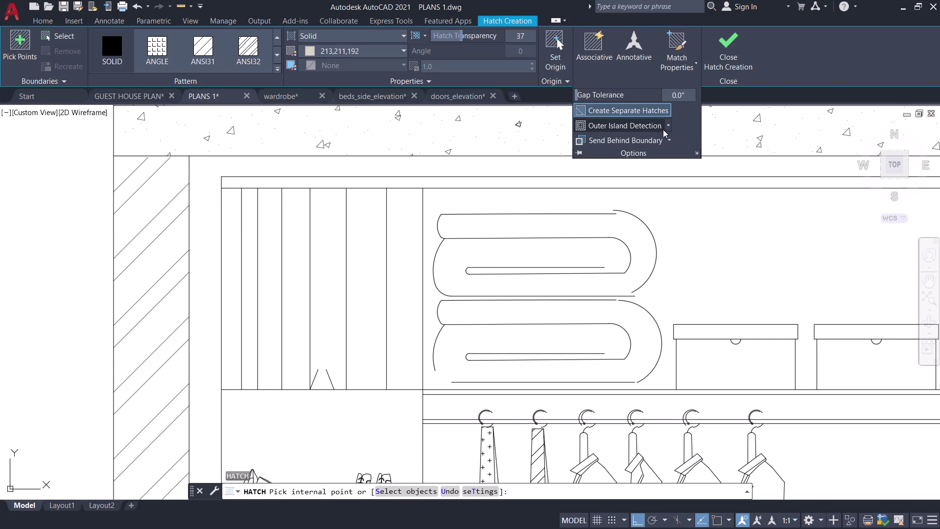
click(666, 138)
click(641, 159)
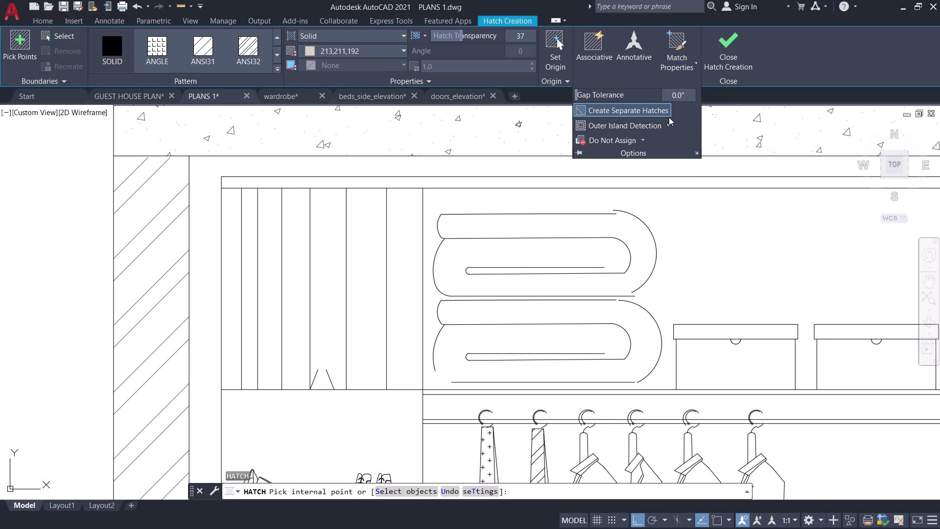
click(669, 125)
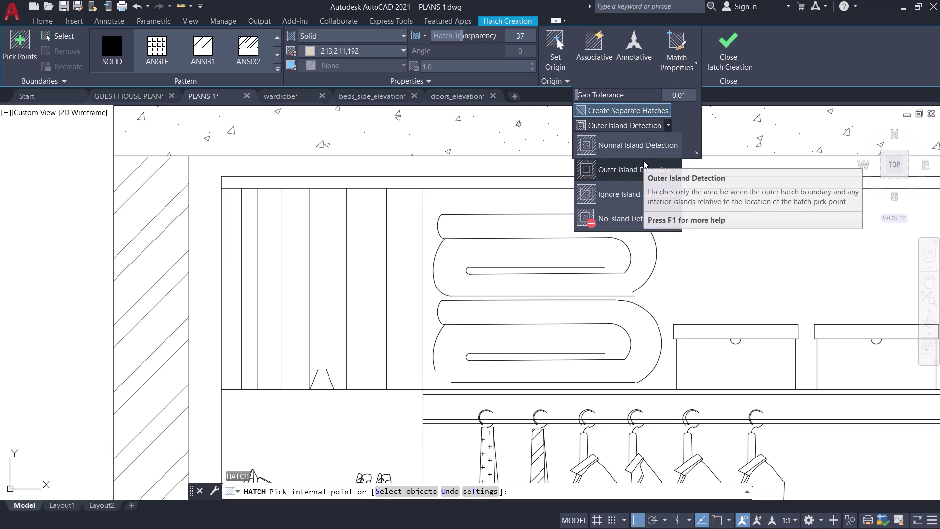
click(613, 164)
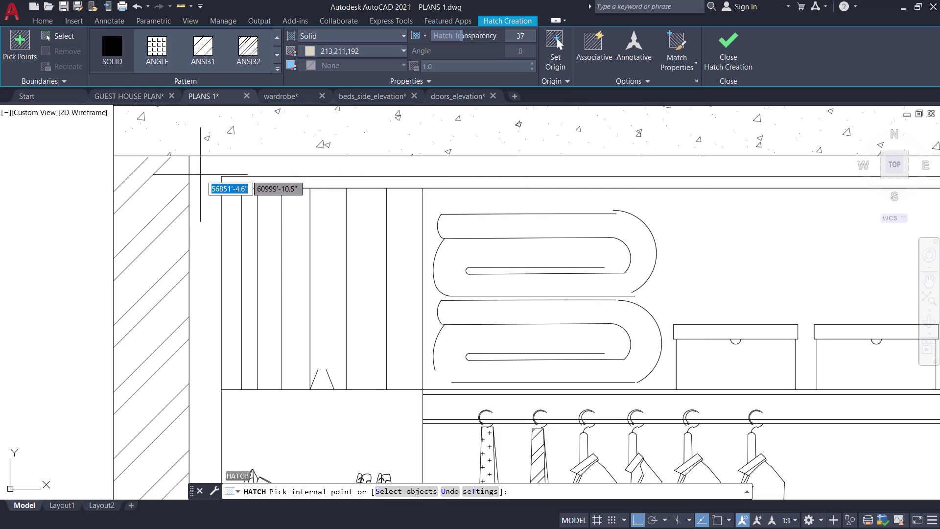
click(201, 174)
scroll(down, 3)
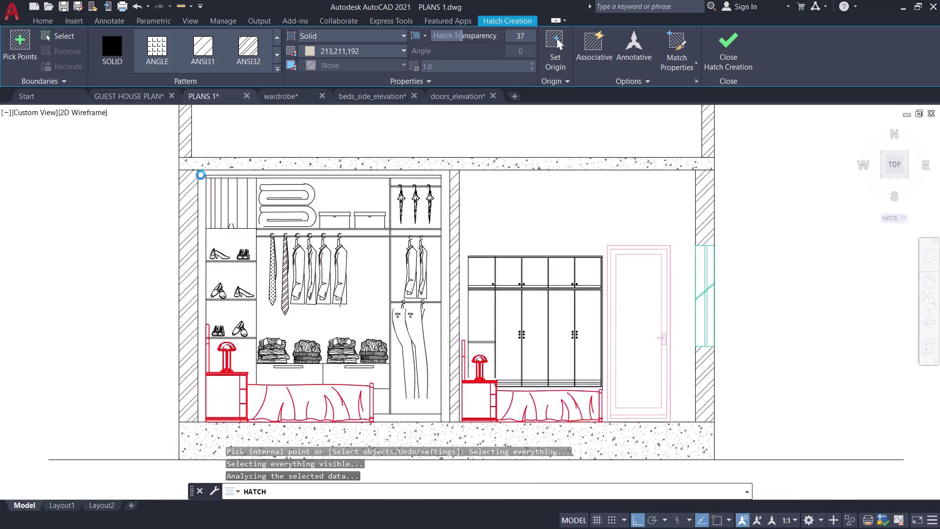
scroll(down, 3)
scroll(up, 3)
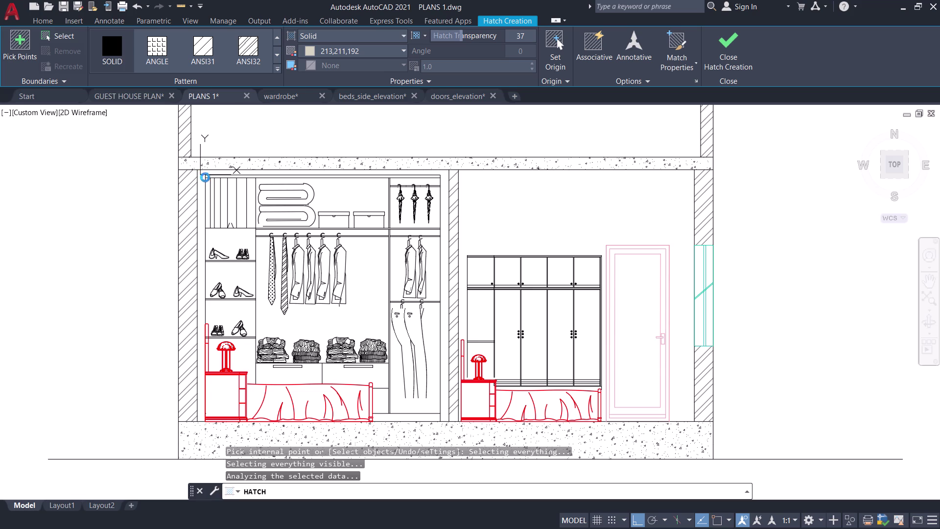
scroll(up, 3)
scroll(down, 3)
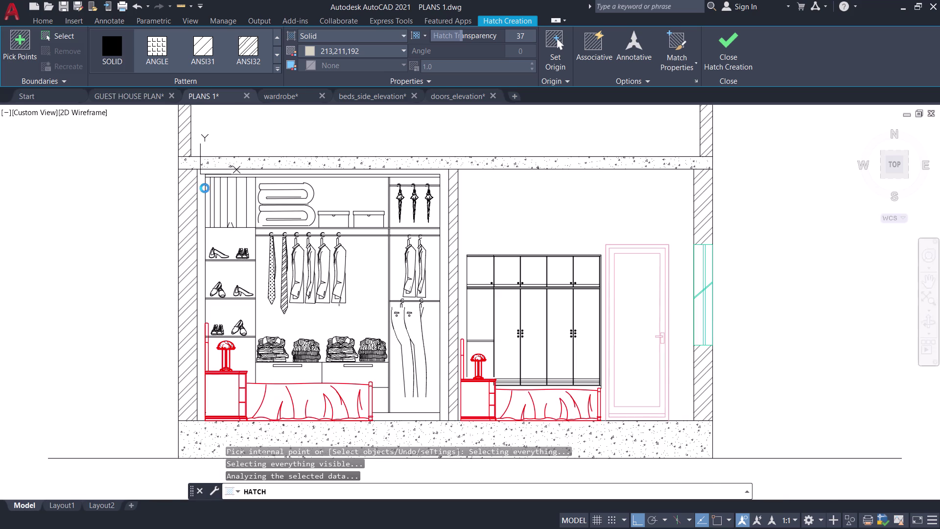
scroll(up, 3)
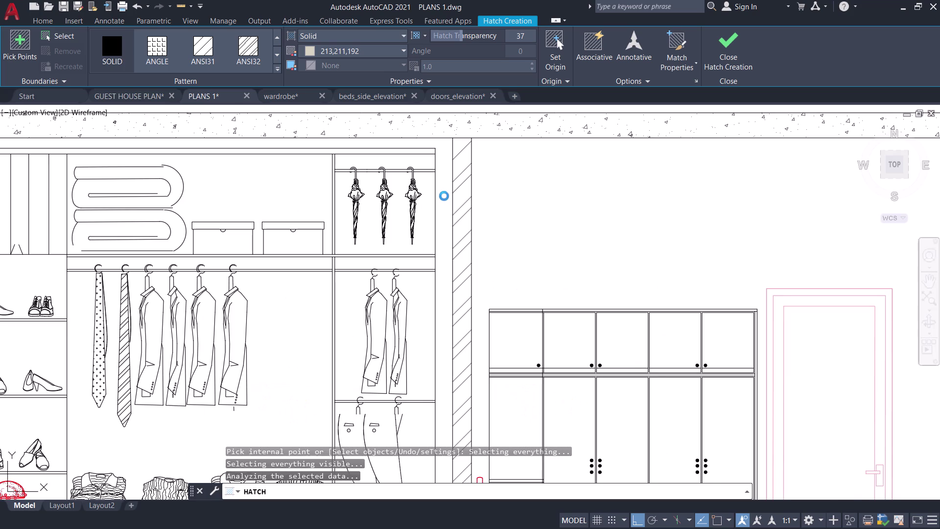
scroll(up, 3)
middle_drag(443, 194, 448, 211)
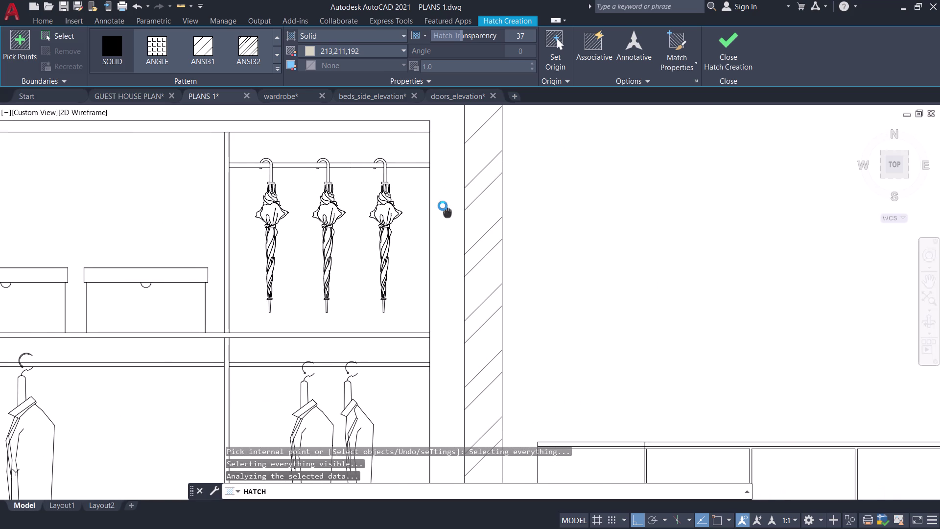
scroll(down, 3)
middle_drag(442, 204, 481, 201)
scroll(up, 3)
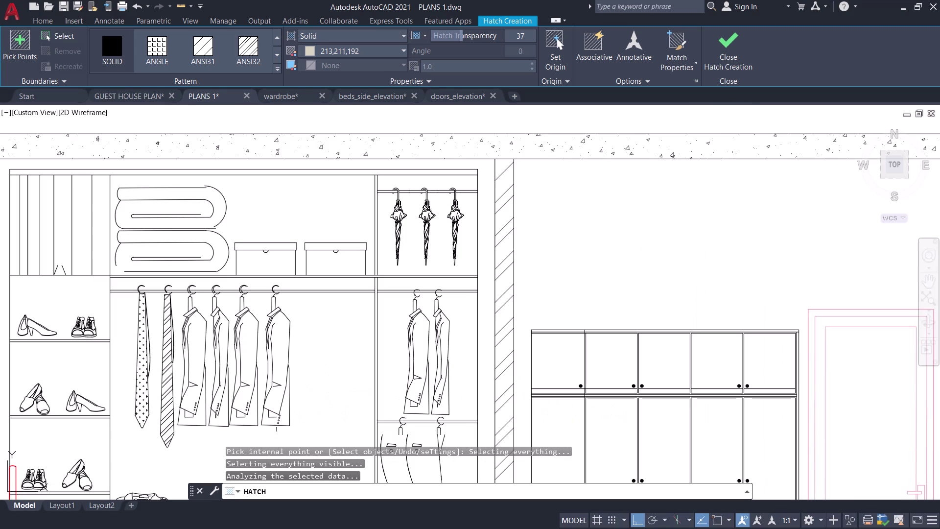
middle_drag(489, 189, 494, 206)
middle_drag(490, 197, 576, 196)
scroll(down, 3)
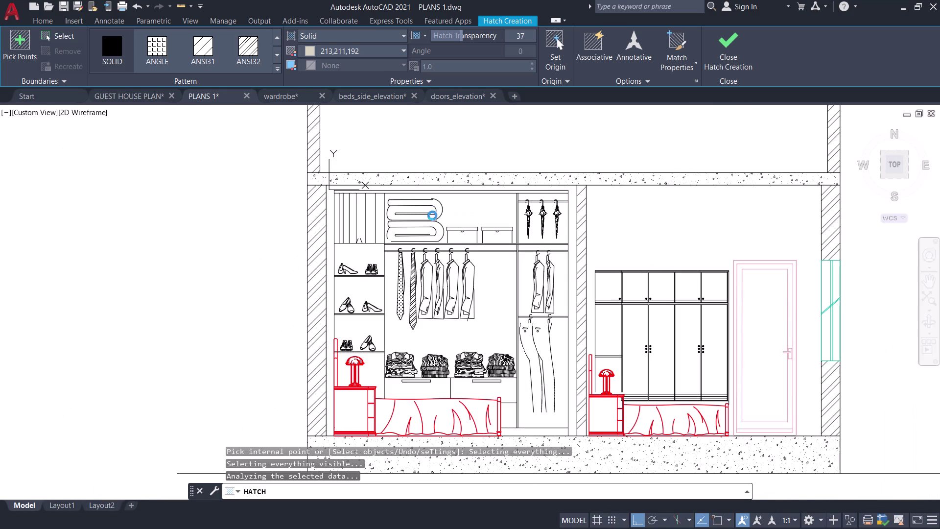
scroll(up, 3)
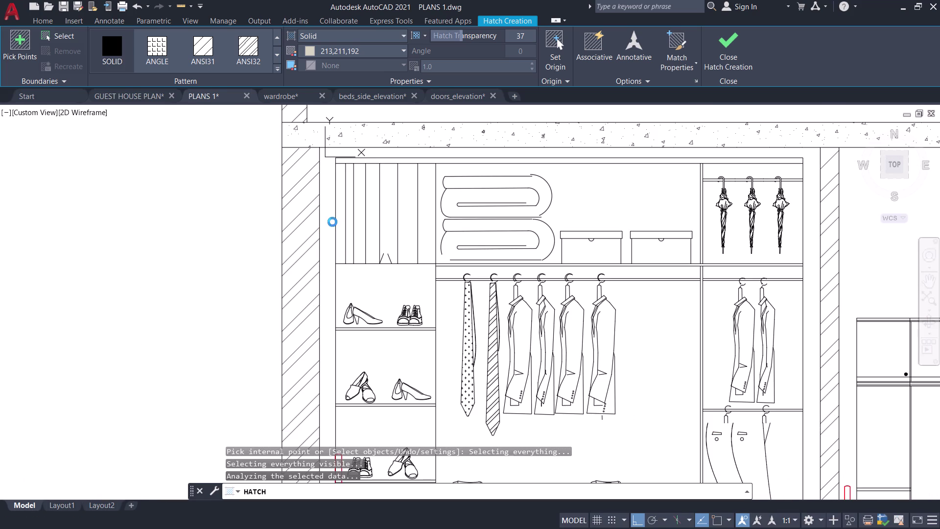
click(727, 51)
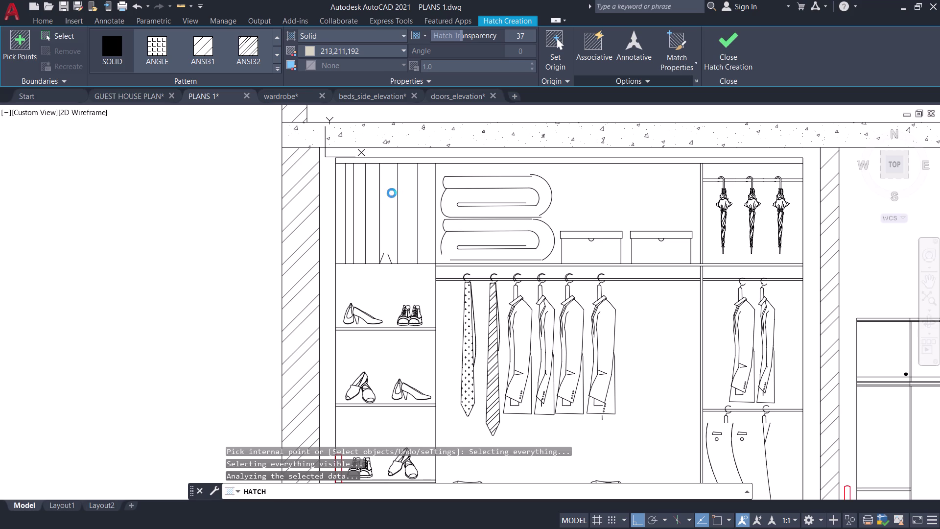
scroll(down, 3)
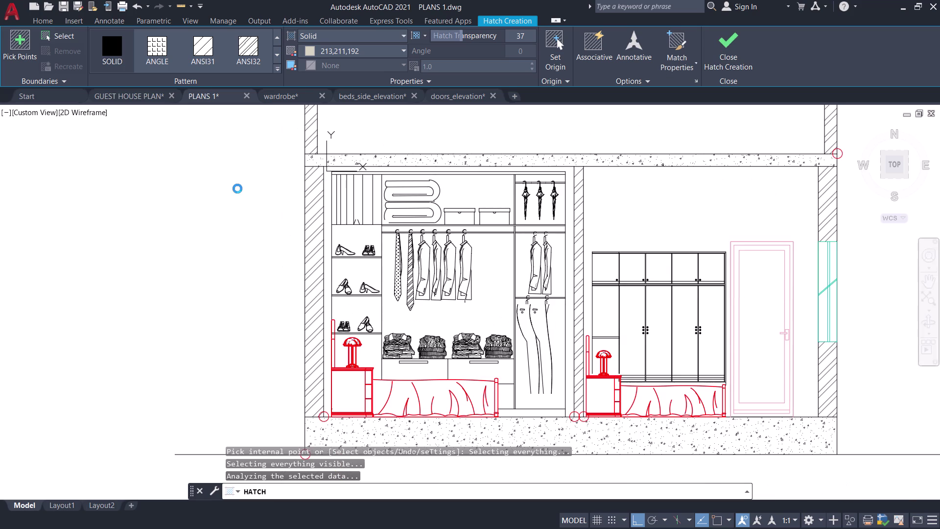
middle_drag(237, 189, 208, 220)
click(727, 55)
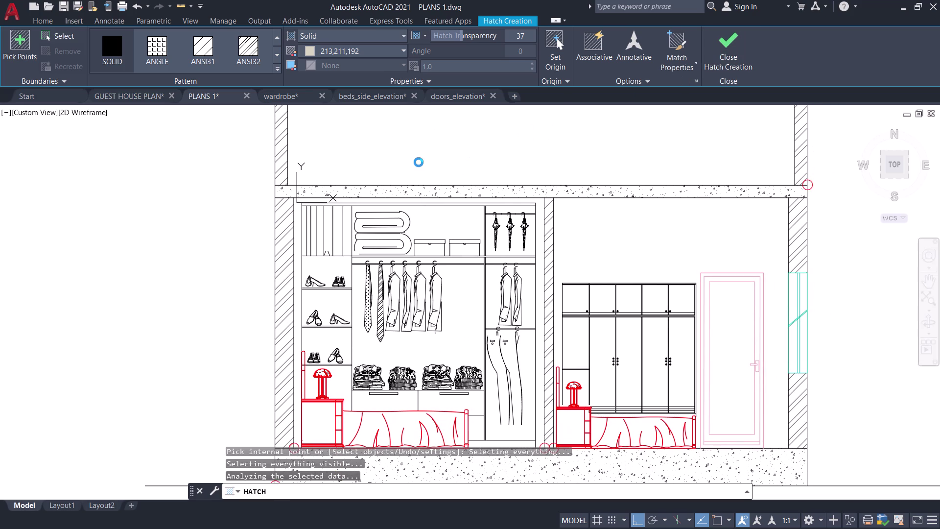
key(Escape)
scroll(down, 3)
middle_drag(434, 145, 410, 173)
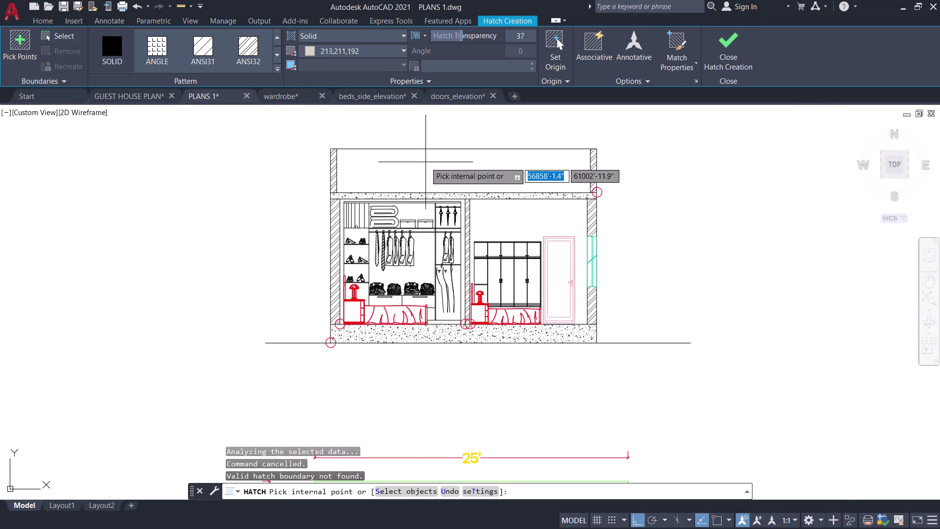
middle_drag(425, 162, 461, 116)
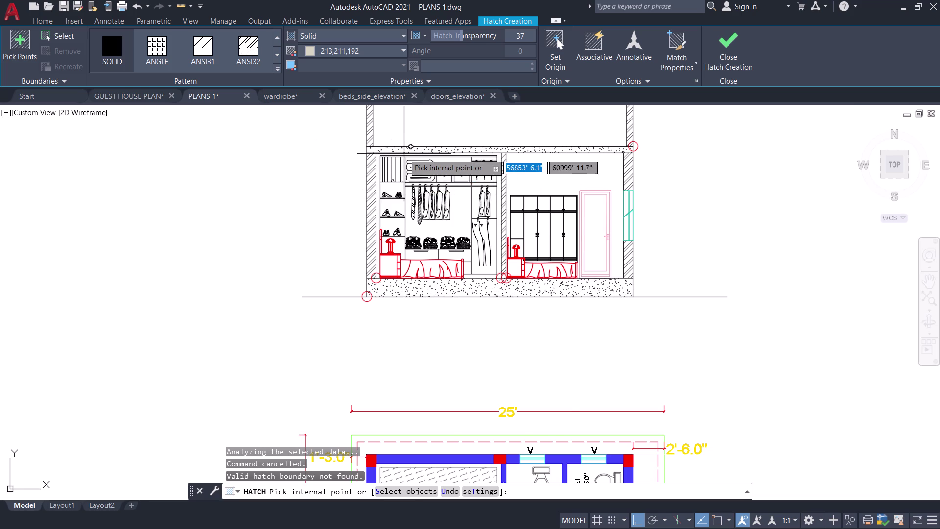
scroll(up, 3)
scroll(up, 3)
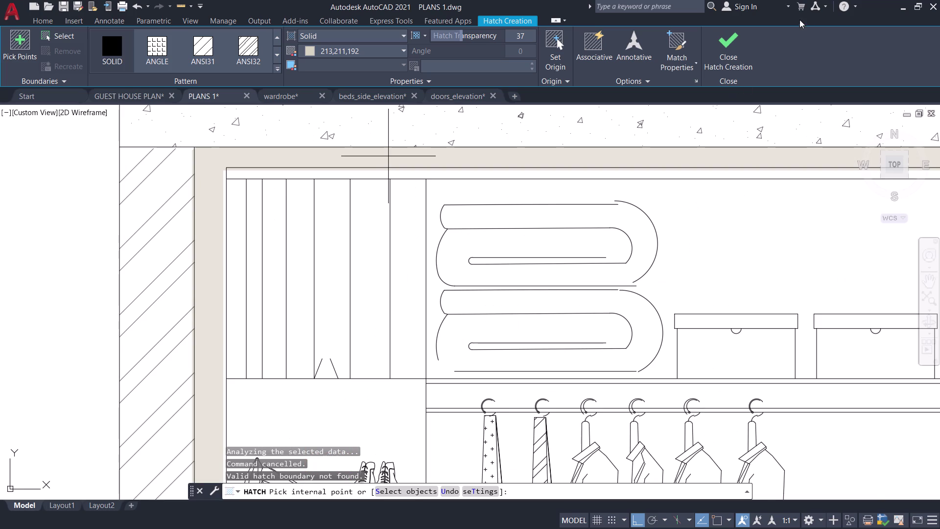
click(442, 156)
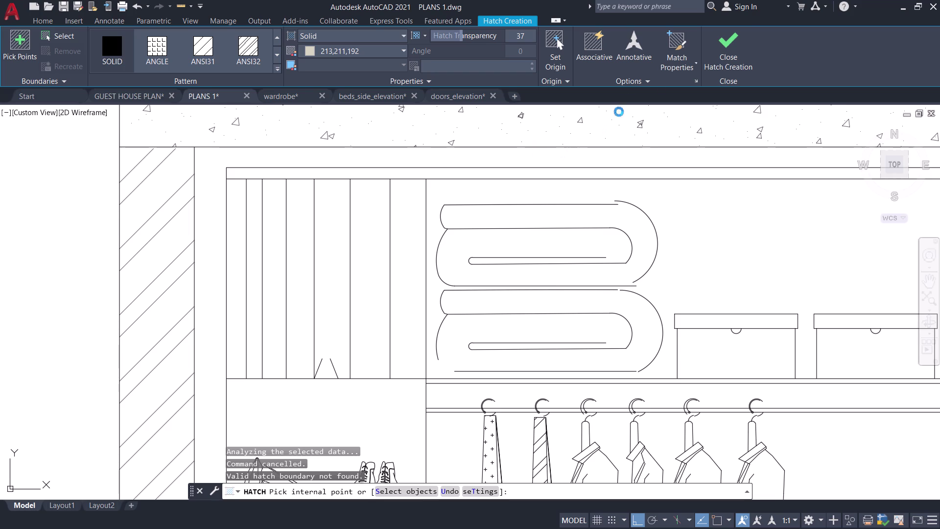
click(730, 49)
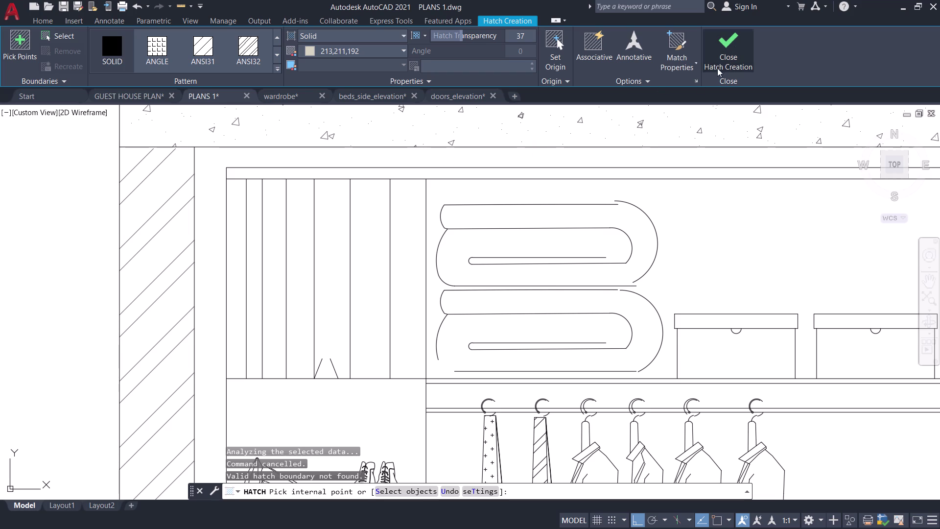
Cancel the unfinished beige hatch and pan around the wardrobe elevation.
key(Escape)
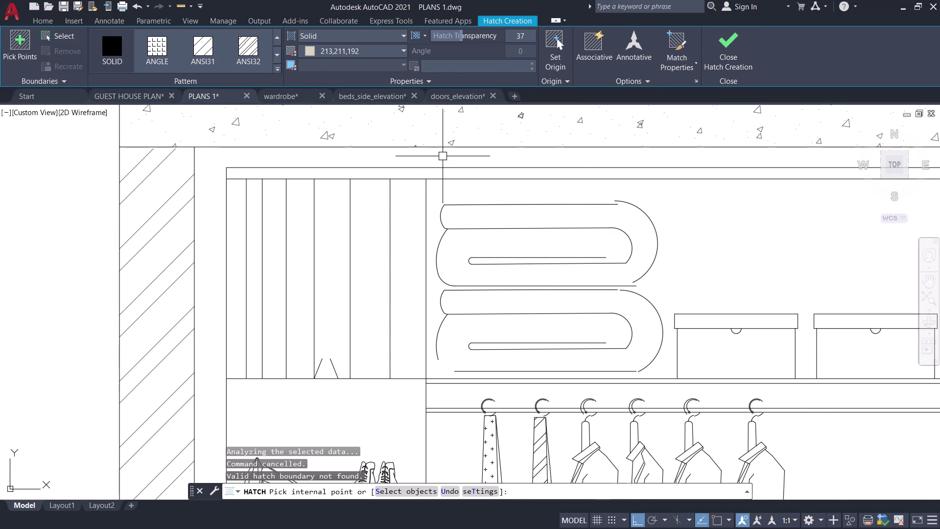
scroll(down, 3)
scroll(down, 3)
middle_drag(441, 194, 284, 259)
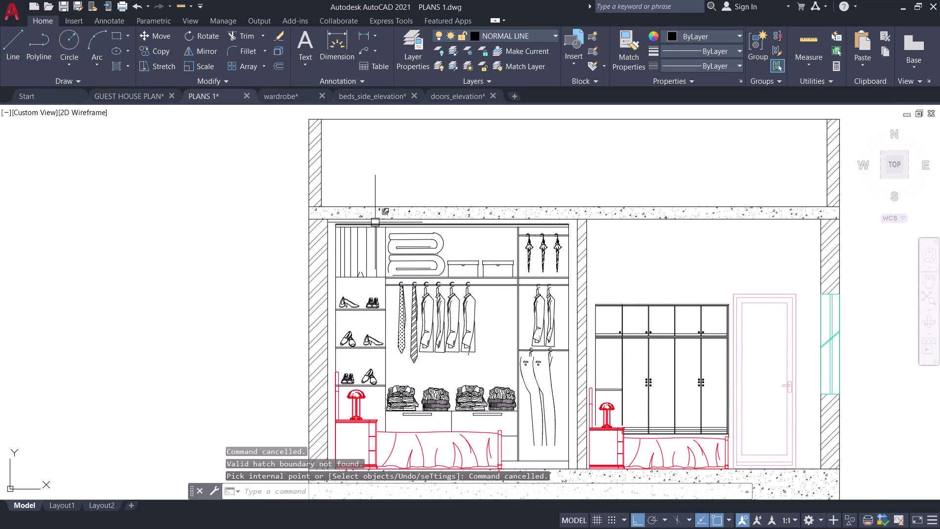
scroll(up, 3)
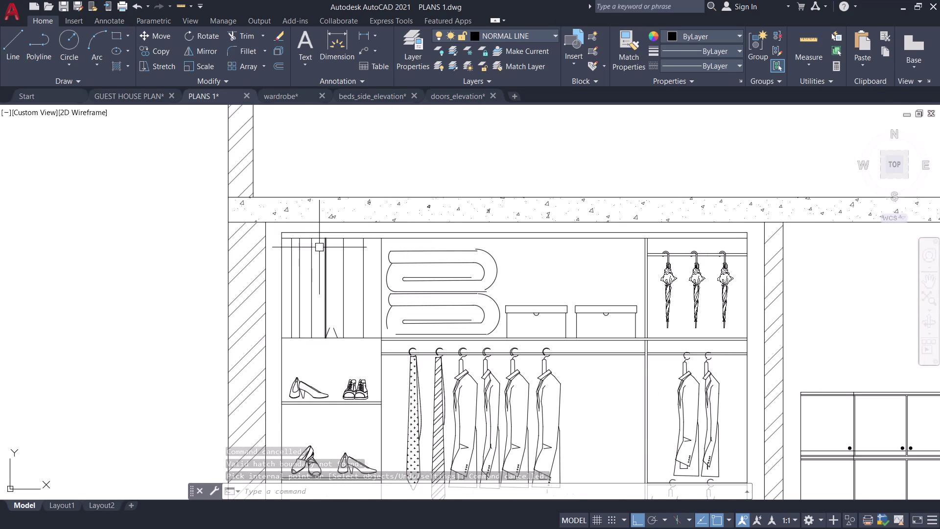
scroll(up, 3)
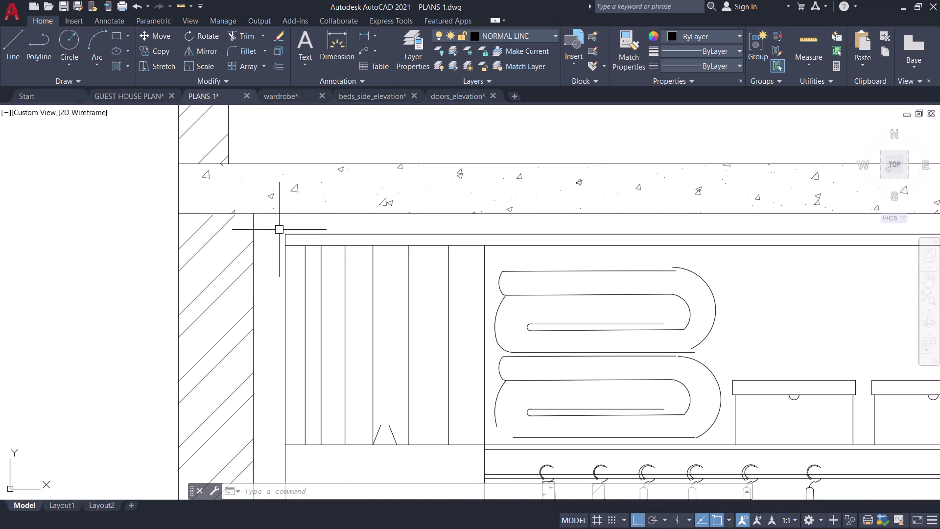
click(279, 229)
key(Escape)
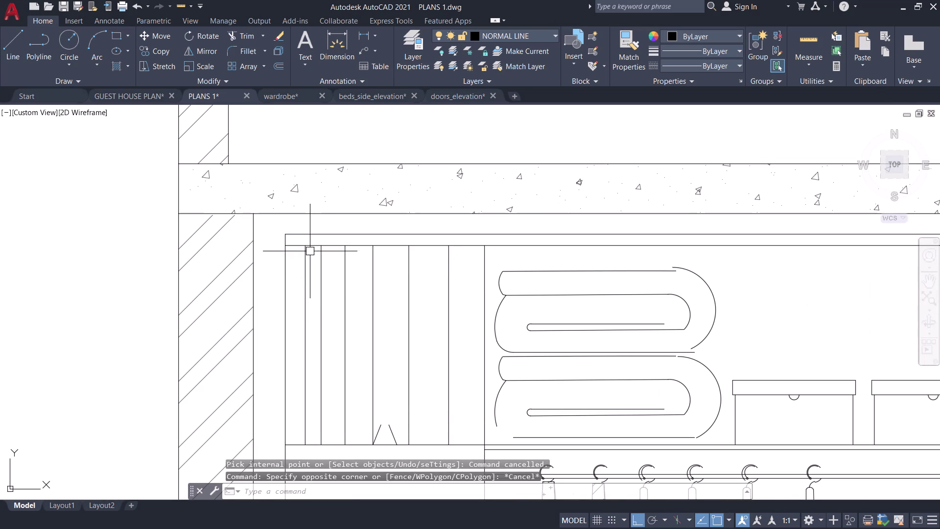
Window-select all the wardrobe's parts, then pan back to the full elevation.
scroll(down, 3)
middle_drag(311, 248, 296, 232)
scroll(up, 3)
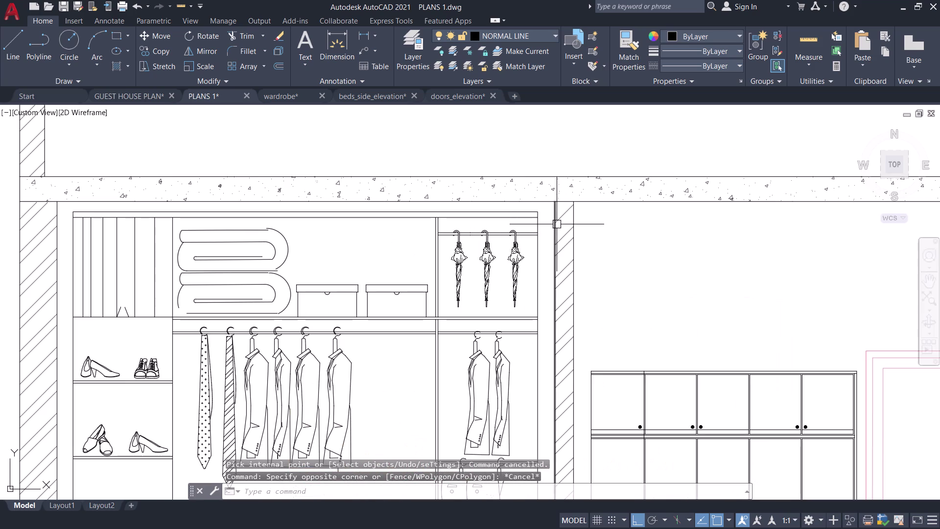
scroll(up, 3)
click(550, 181)
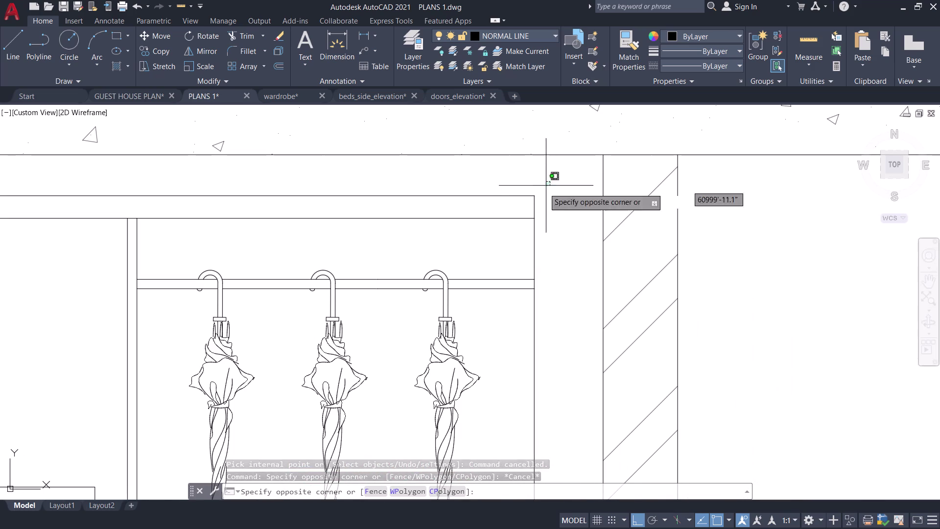
scroll(down, 3)
middle_drag(441, 388, 534, 298)
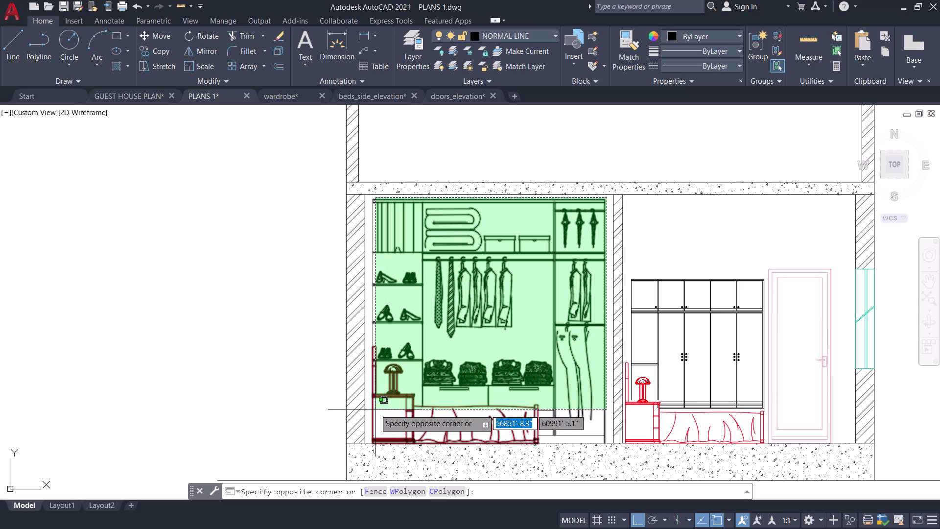
click(373, 409)
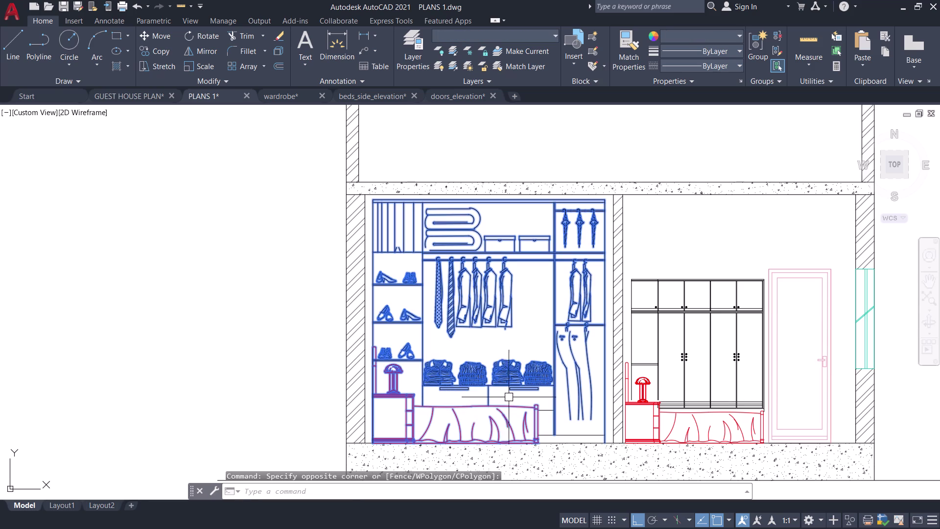
scroll(up, 3)
click(571, 419)
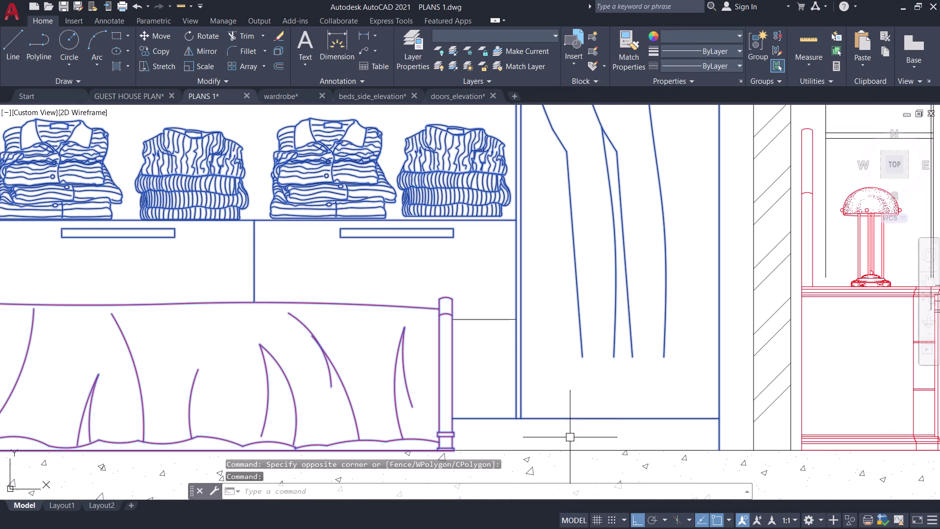
click(490, 320)
scroll(down, 3)
middle_drag(446, 246, 496, 297)
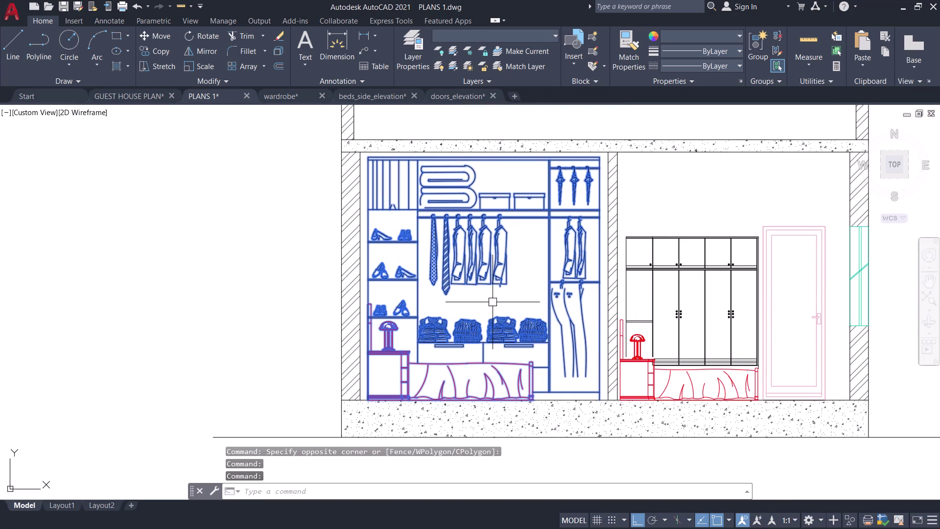
Group the selected wardrobe parts into one unnamed object using G.
key(g)
key(g)
key(g)
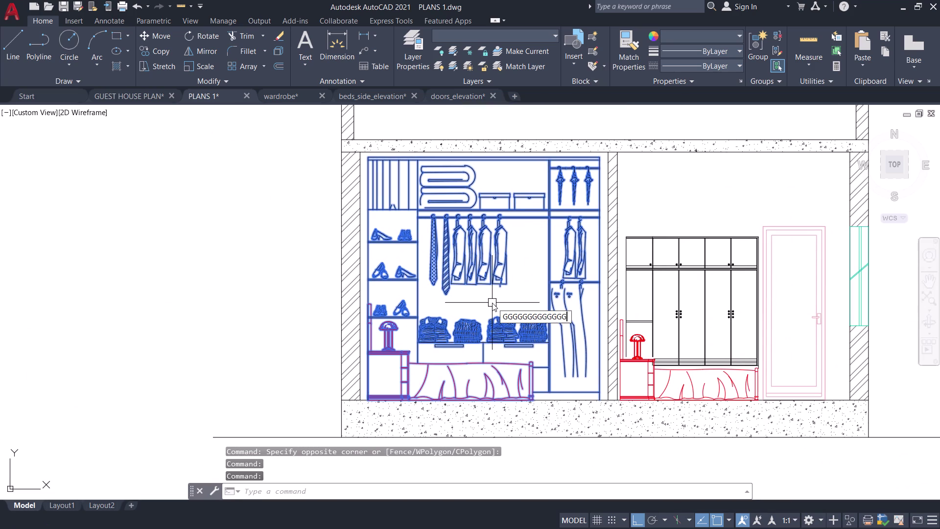
key(BackSpace)
key(BackSpace)
key(BackSpace)
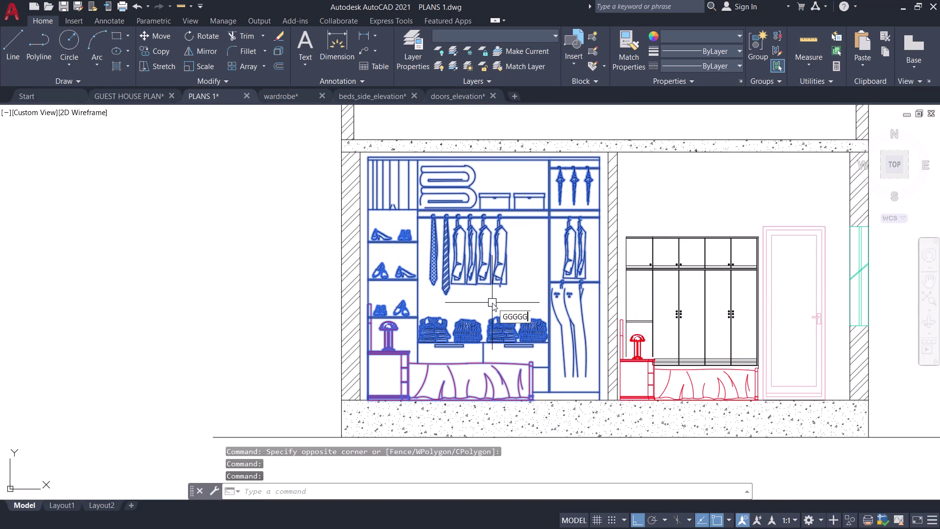
key(BackSpace)
key(BackSpace)
key(BackSpace)
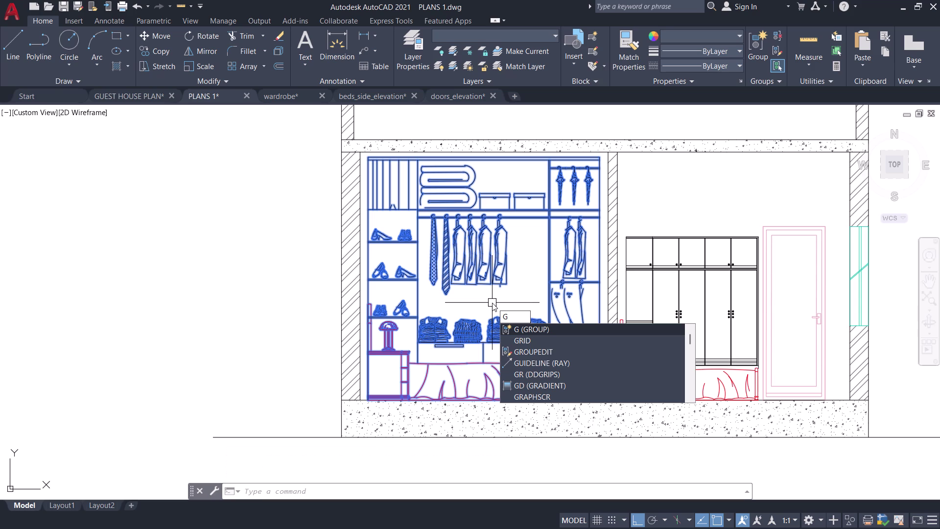
key(space)
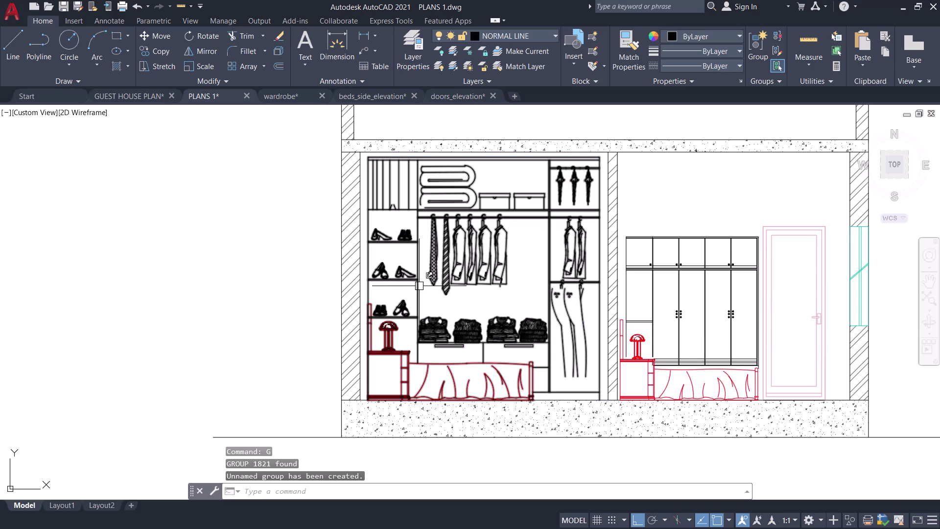
Start another hatch, pick an interior point, then cancel it.
text(H)
key(space)
scroll(up, 3)
click(373, 162)
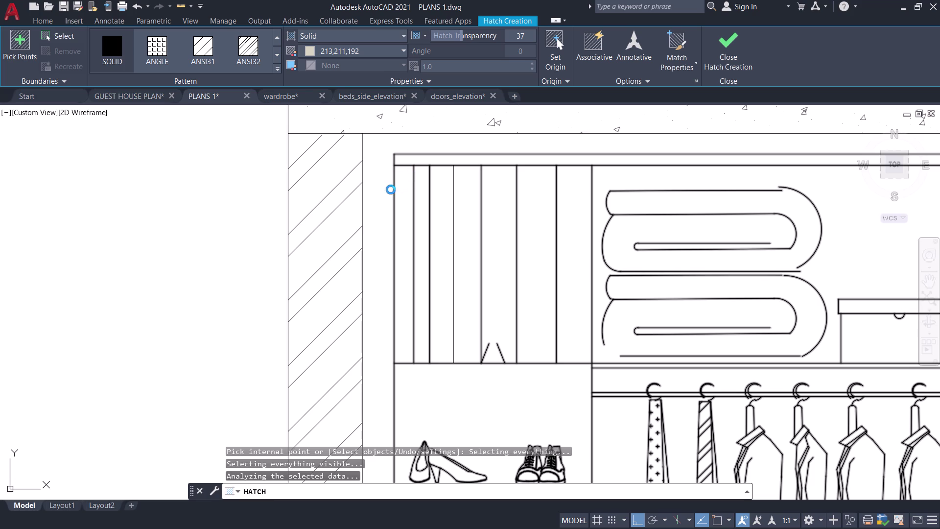
key(Escape)
Save the PLANS 1 drawing with Ctrl+S.
scroll(down, 3)
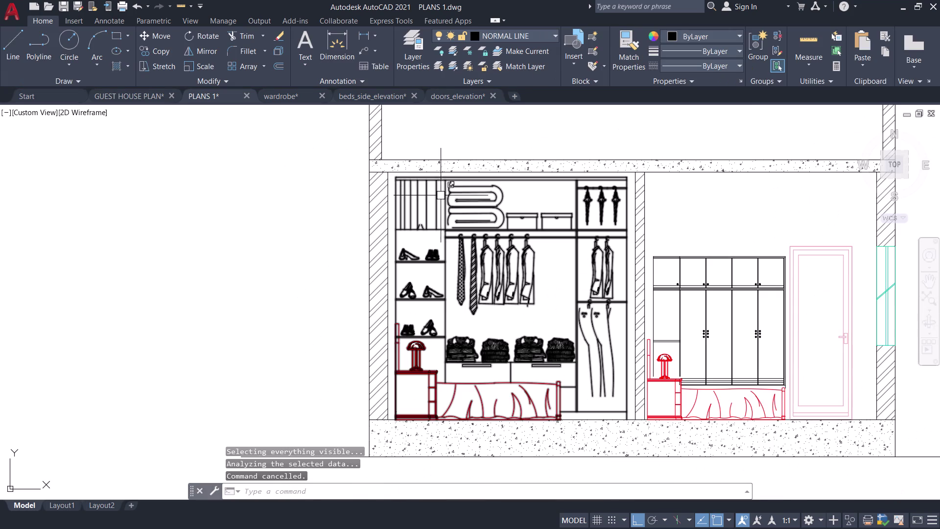
key(ctrl+s)
click(901, 4)
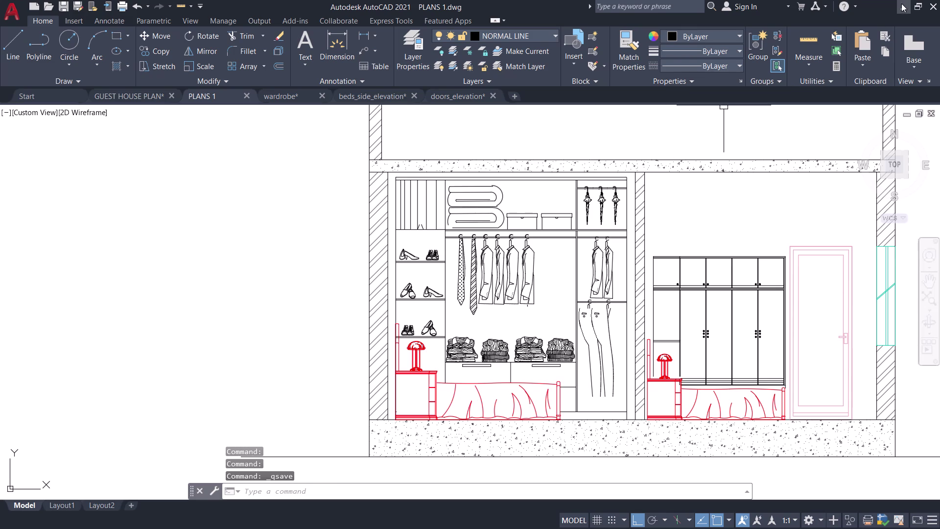